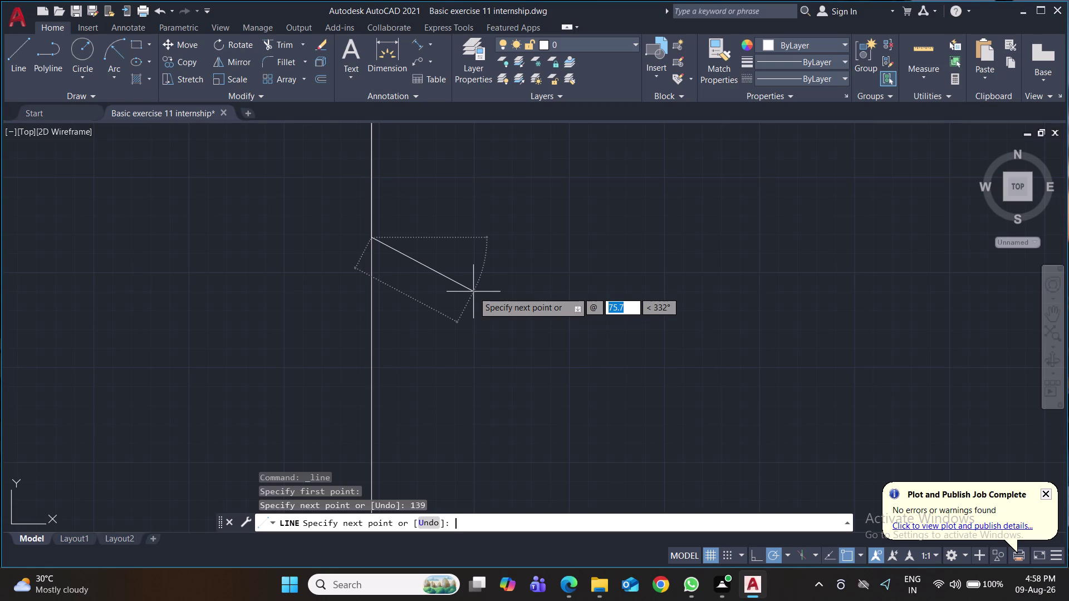
Draw a 20-unit side at 300° by mistake, then undo it.
text(20)
key(Tab)
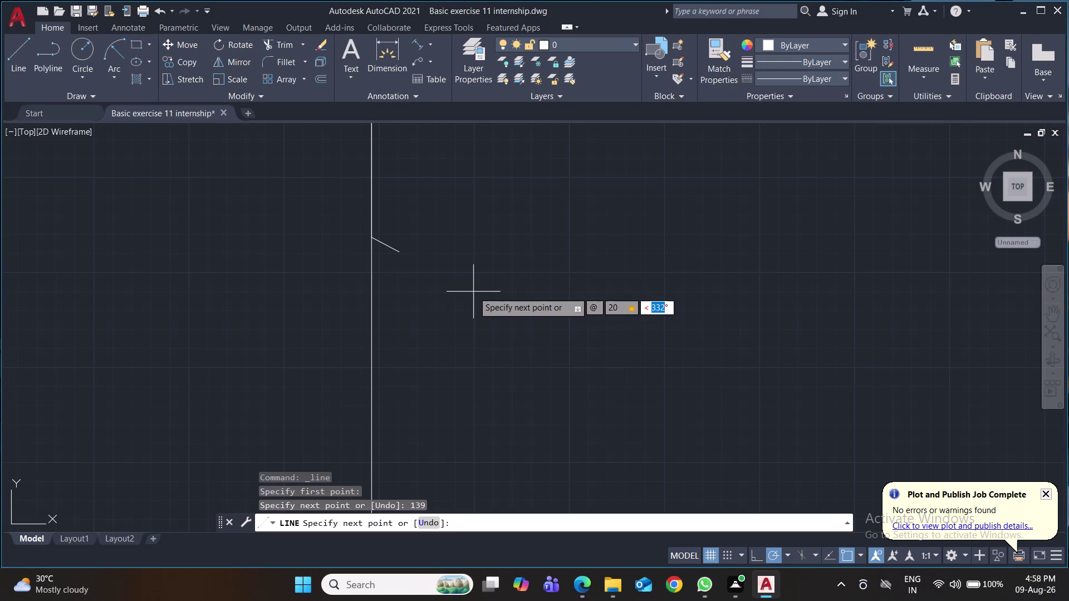
text(330)
key(BackSpace)
key(BackSpace)
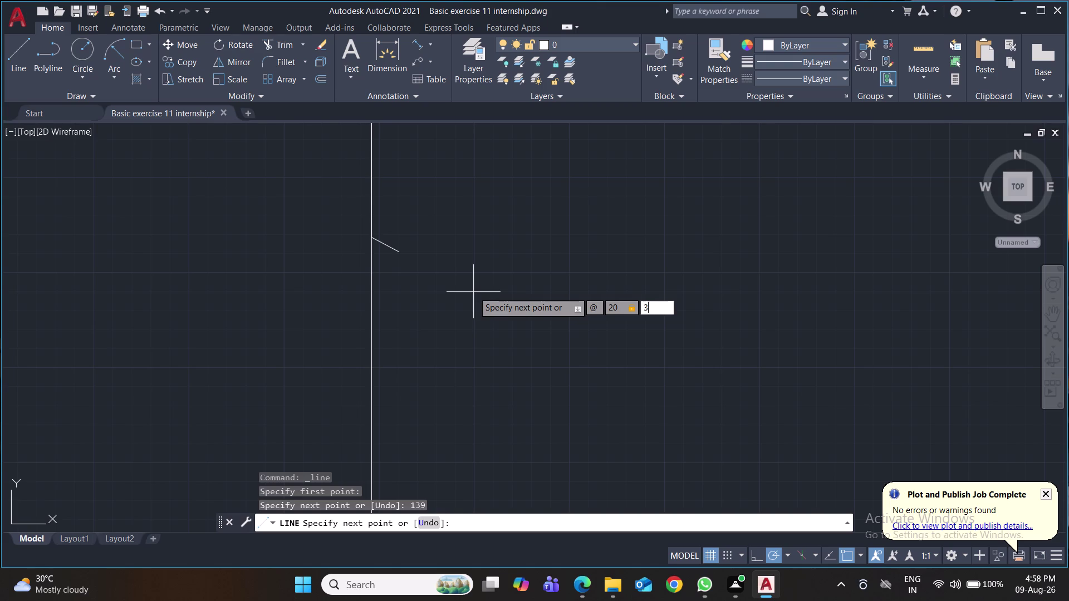
text(00)
key(Return)
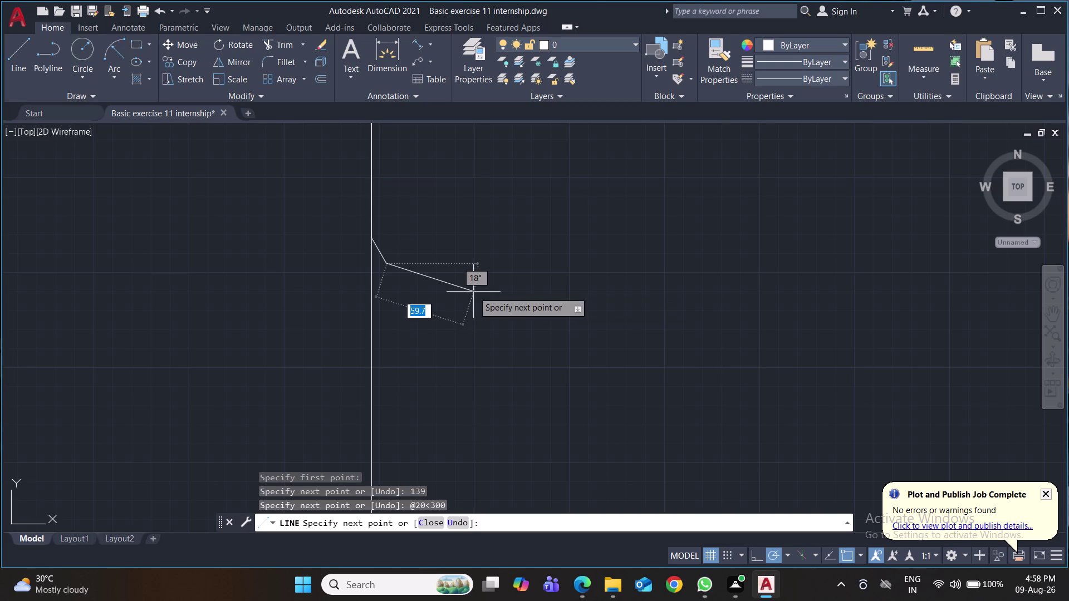
key(ctrl+z)
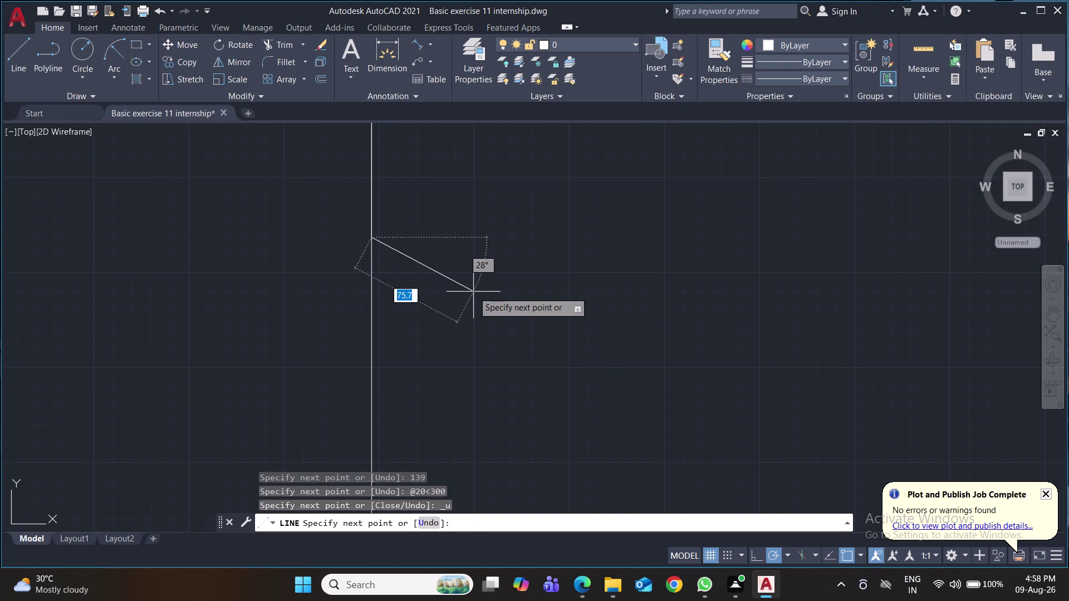
Add a 20-unit hexagon side at 330°.
key(shift+at)
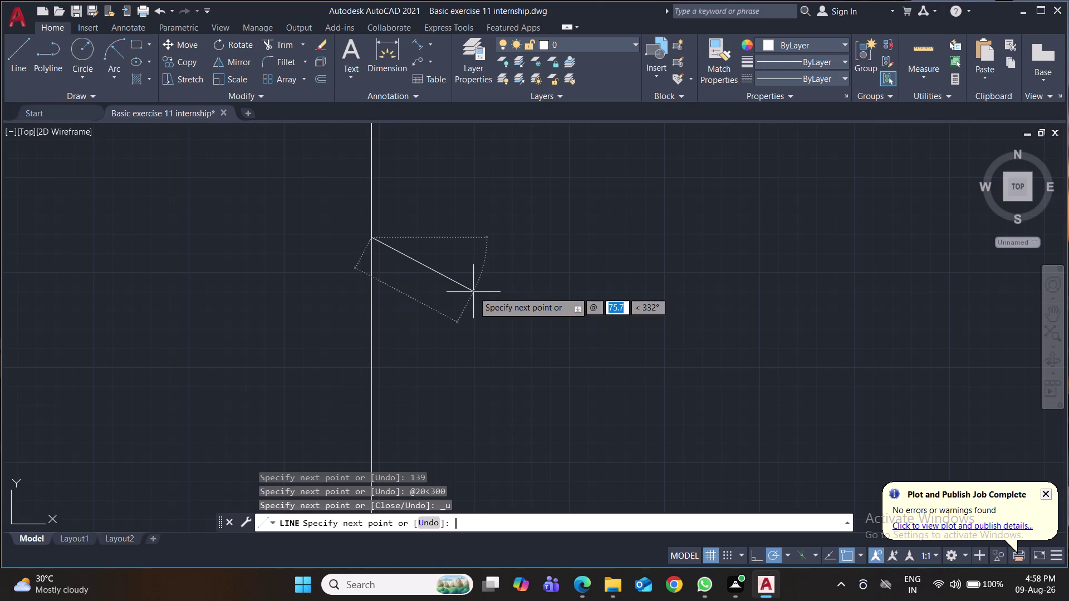
text(20)
key(Tab)
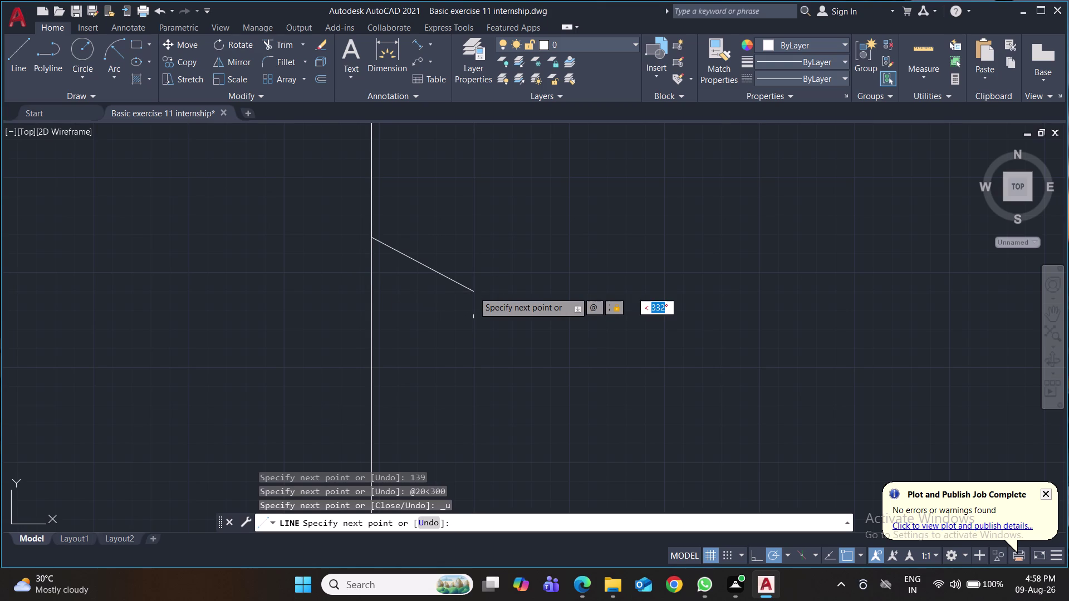
text(330)
key(Return)
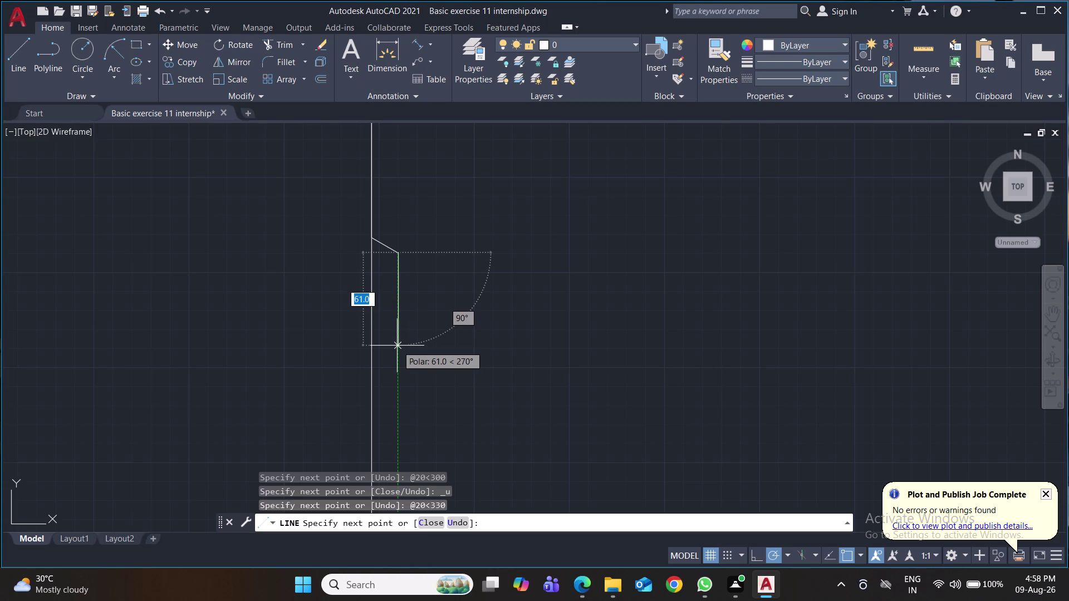
Add a 20-unit hexagon side pointing straight down at 270°.
key(shift+at)
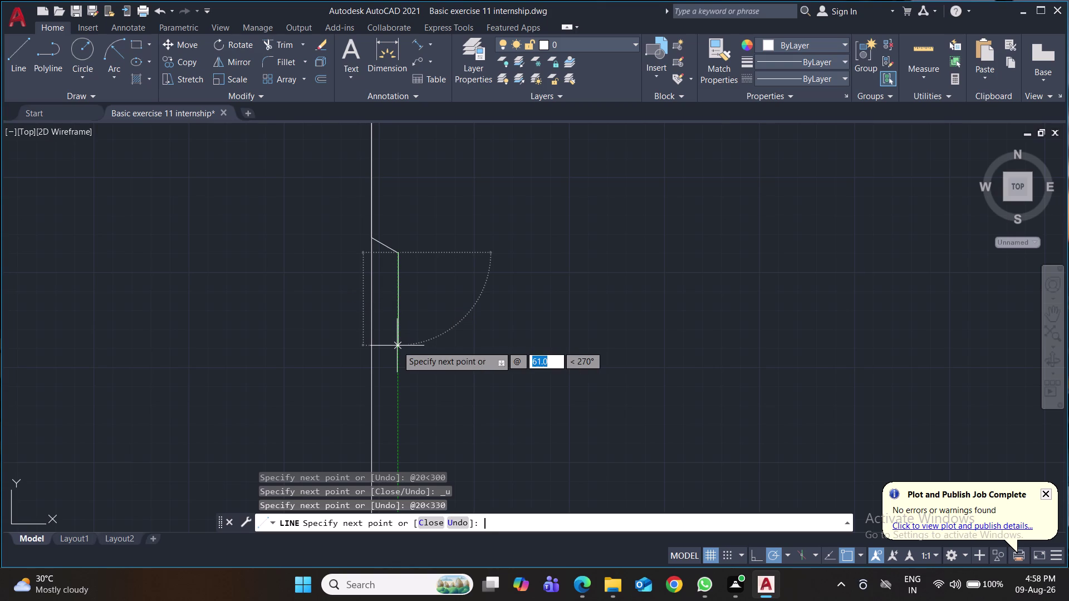
key(2)
key(0)
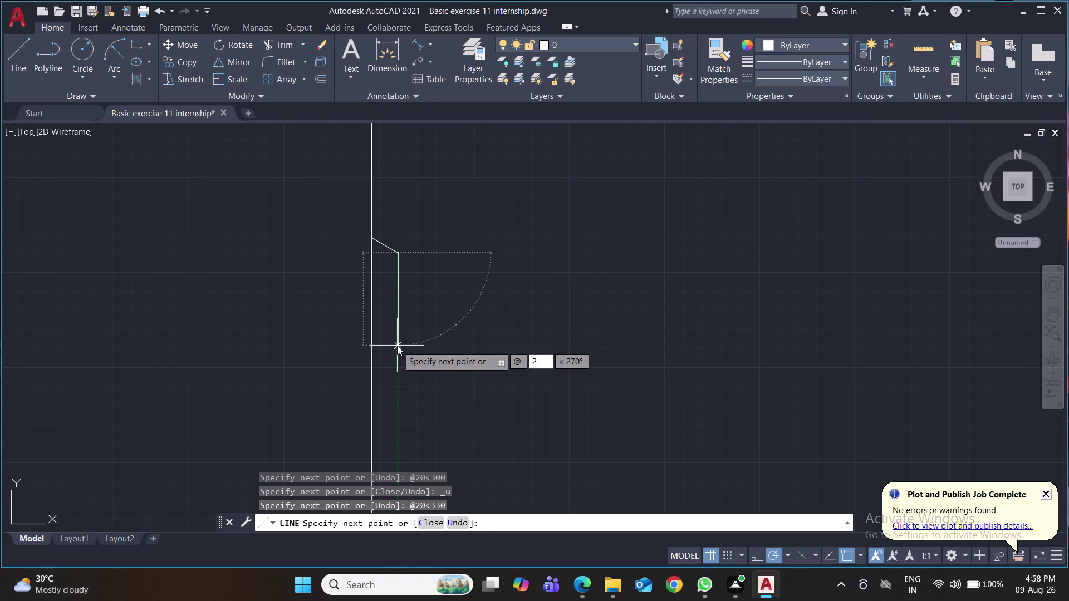
key(Tab)
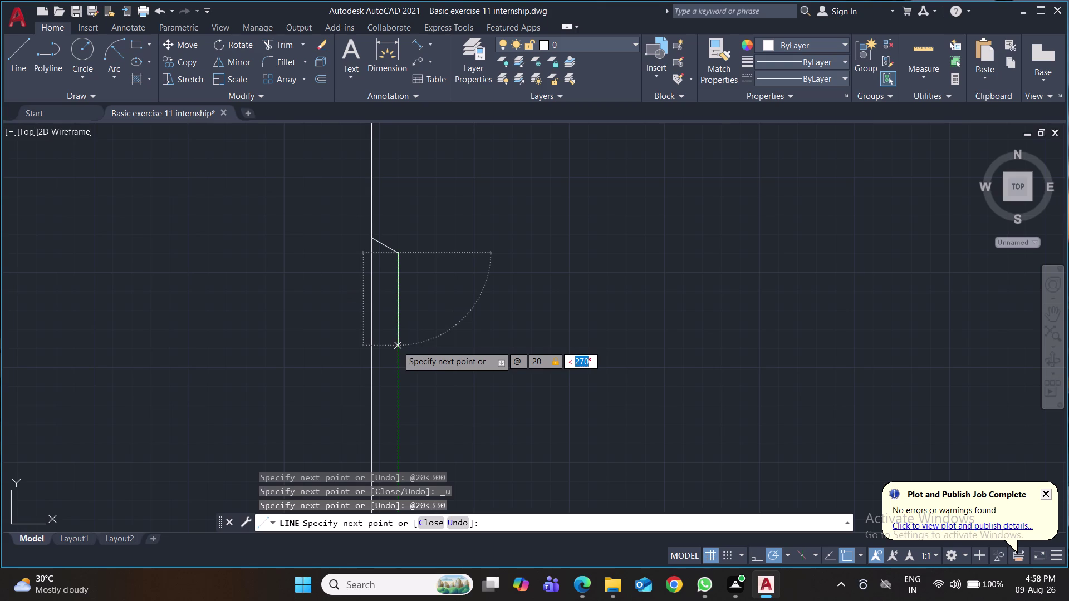
text(270)
key(Return)
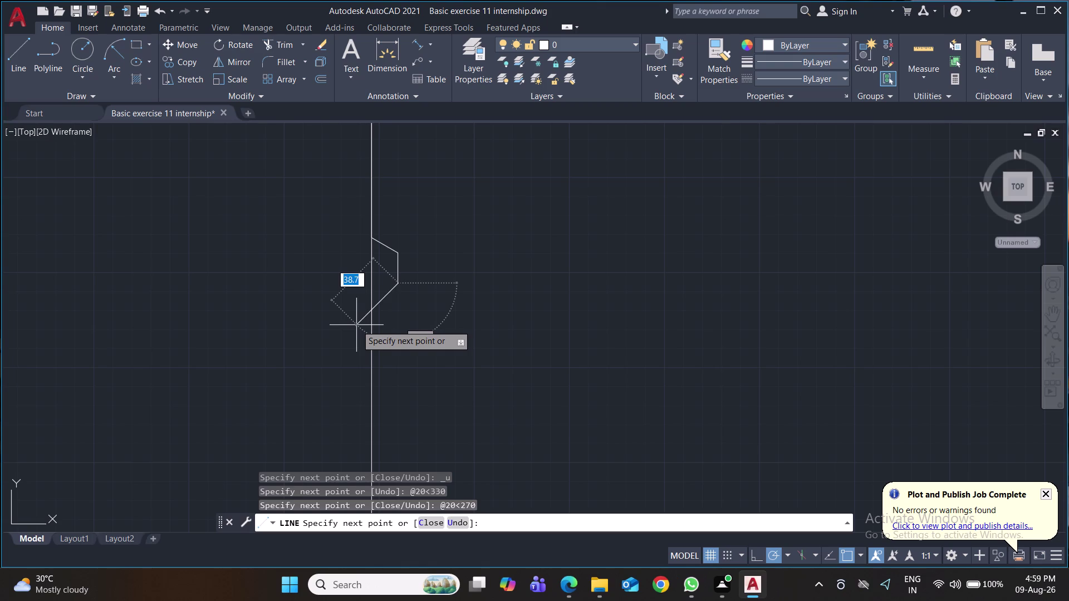
Add 20-unit hexagon sides at 210° and 150°.
key(shift+at)
text(2)
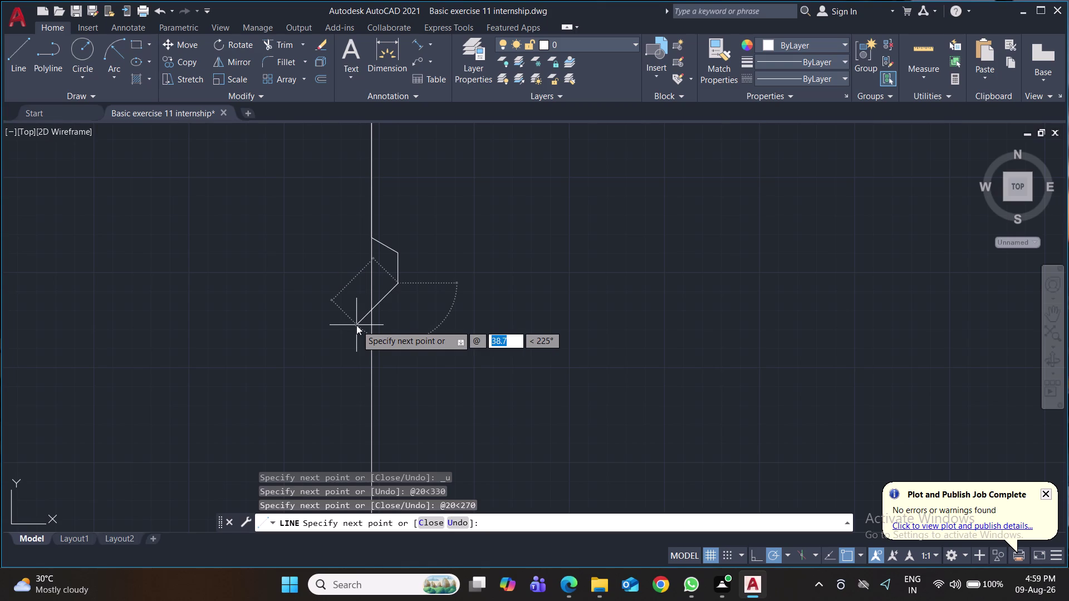
text(0)
key(Tab)
text(21)
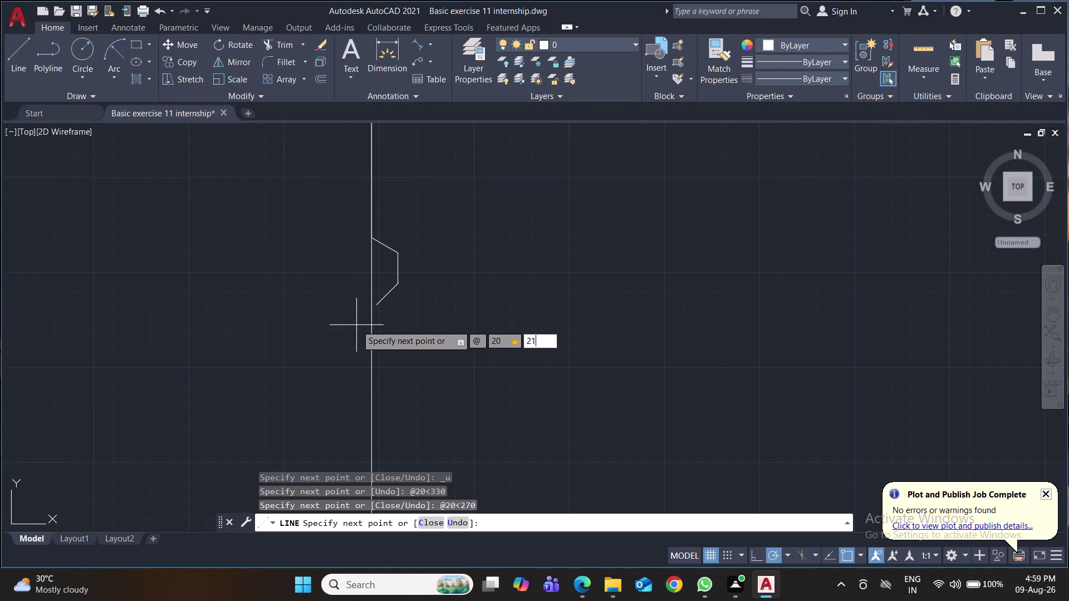
text(0)
key(Return)
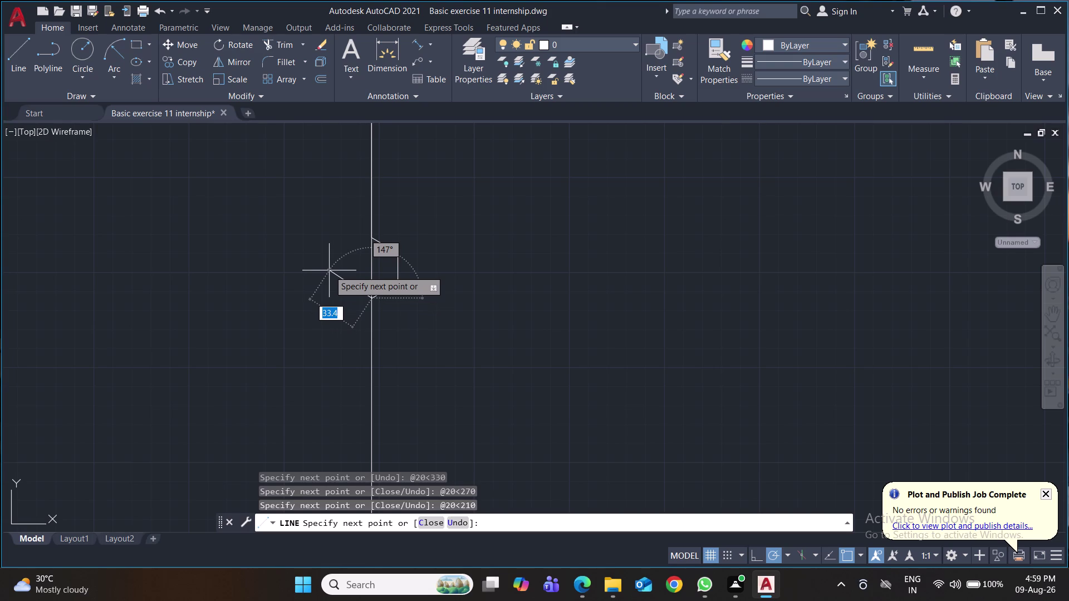
key(shift+at)
text(20)
key(Tab)
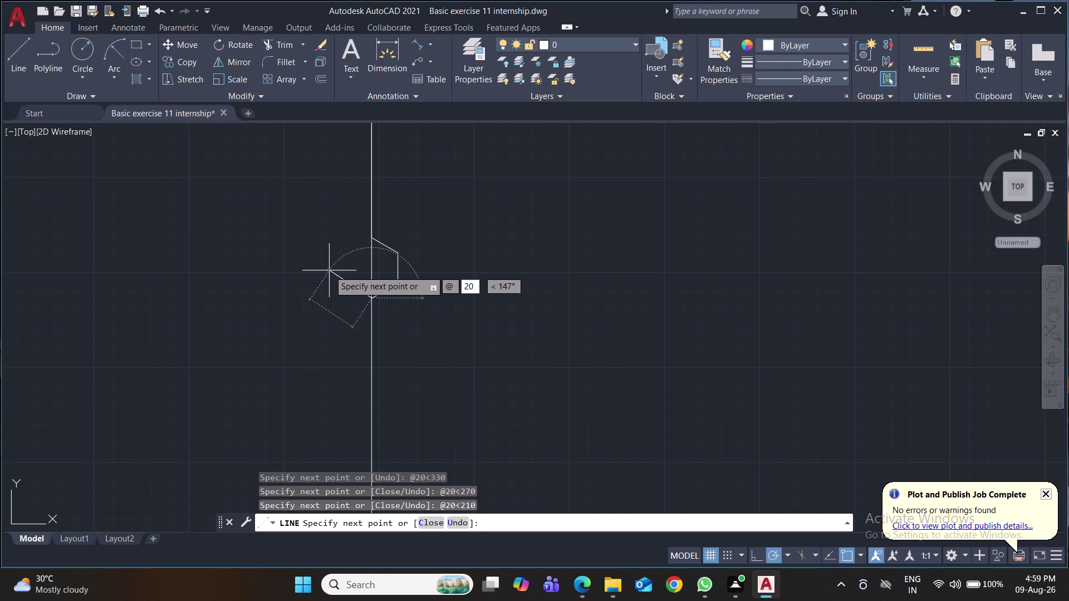
text(150)
key(Return)
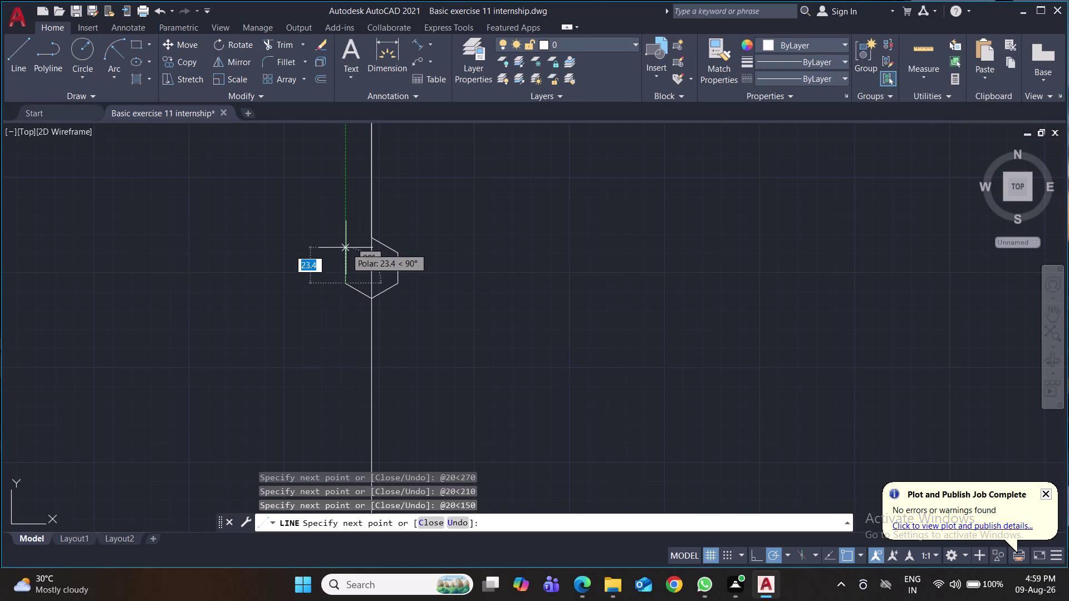
Add the 20-unit side at 90° and close the hexagon at its starting corner.
key(shift+at)
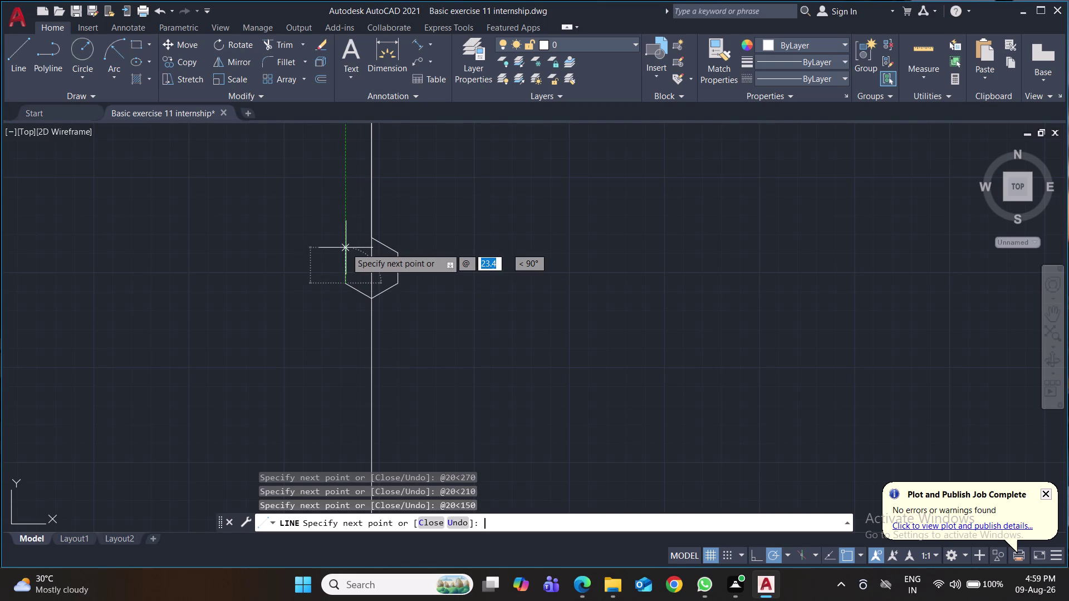
text(20)
key(Tab)
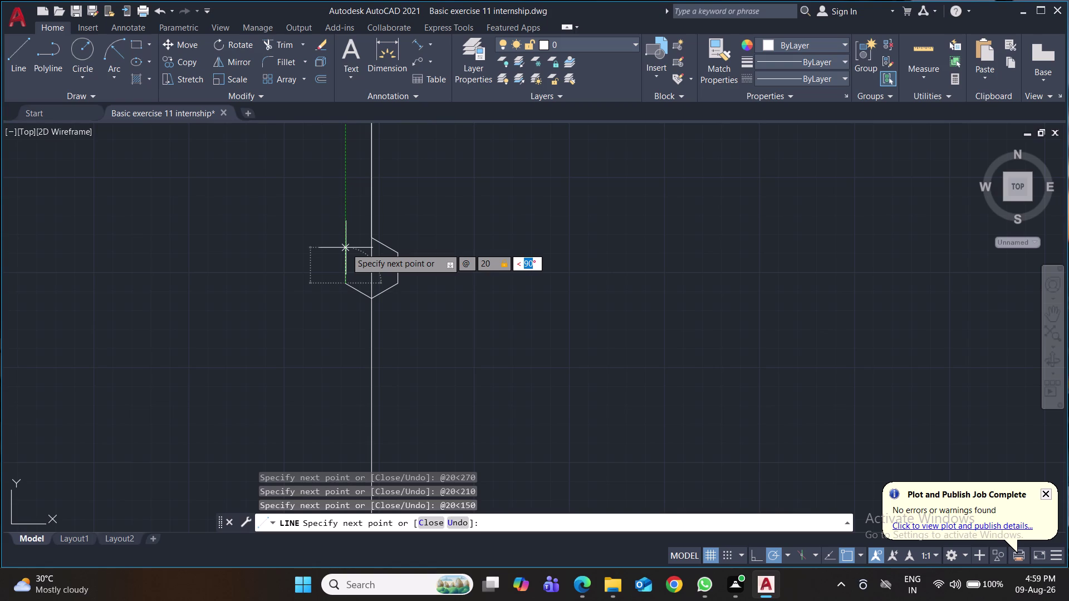
text(90)
key(Return)
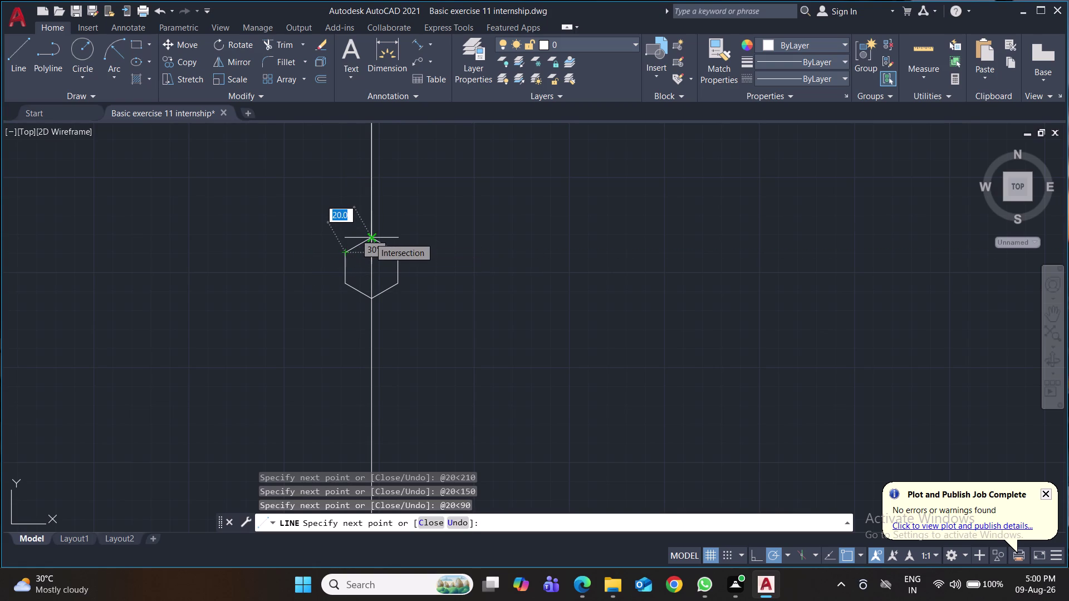
click(369, 238)
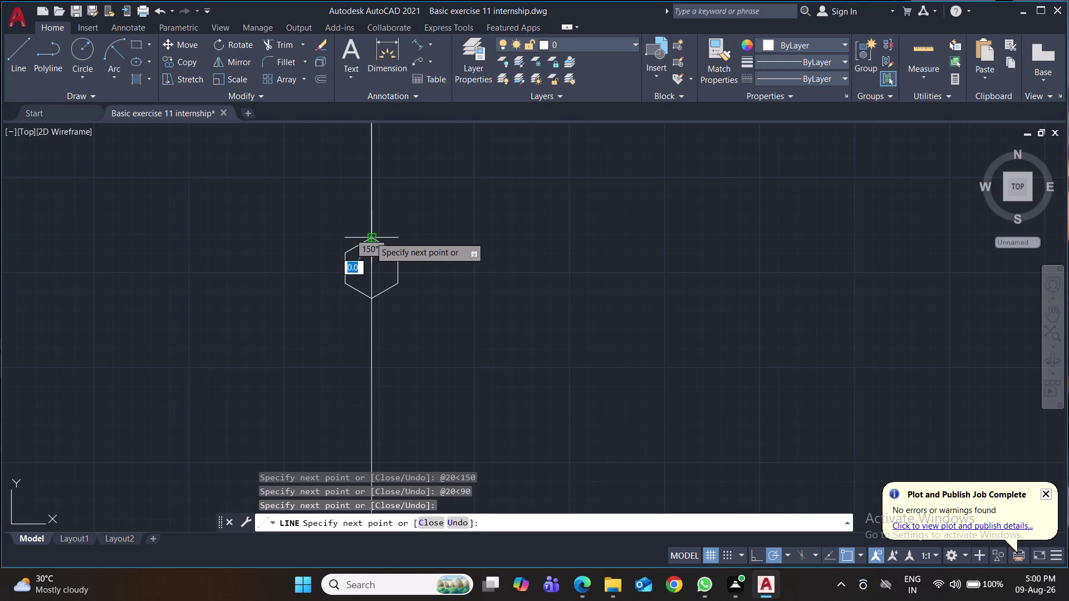
key(Return)
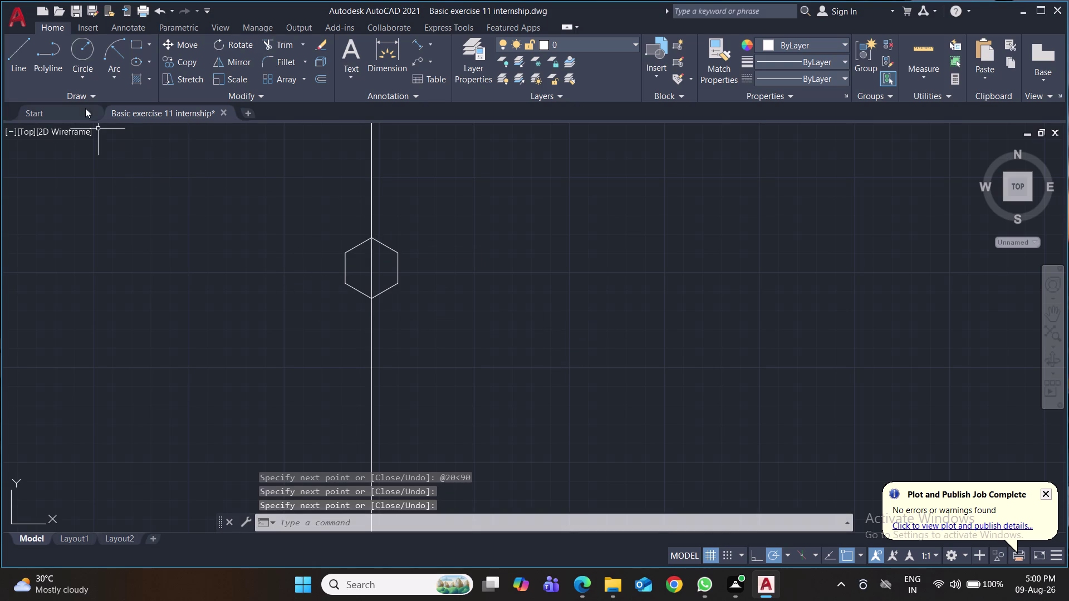
Cancel a misplaced line, then draw one from the right side's midpoint to the hexagon centre.
click(11, 58)
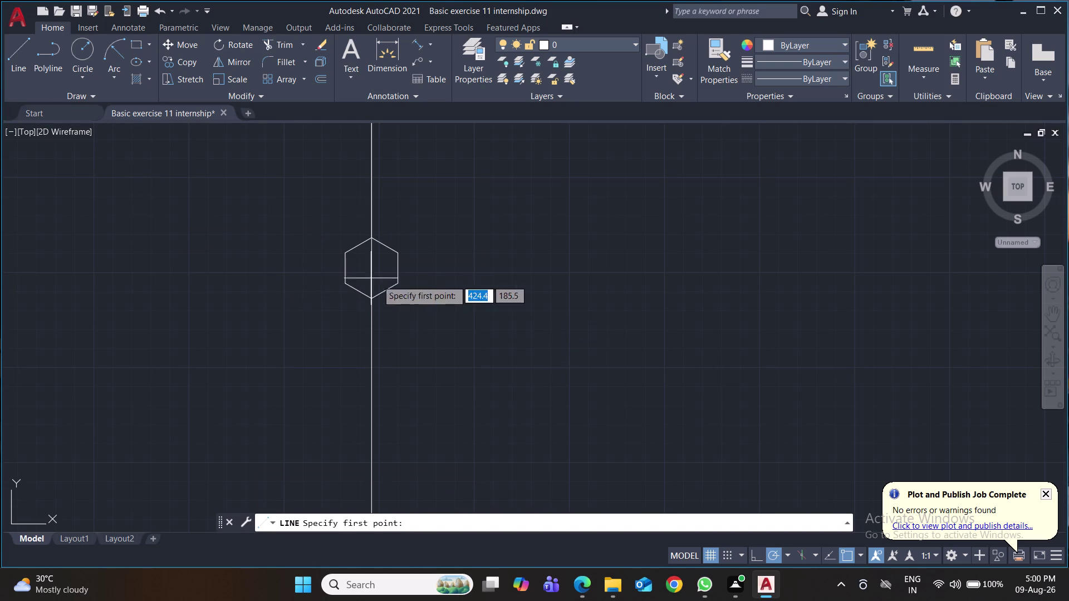
click(395, 287)
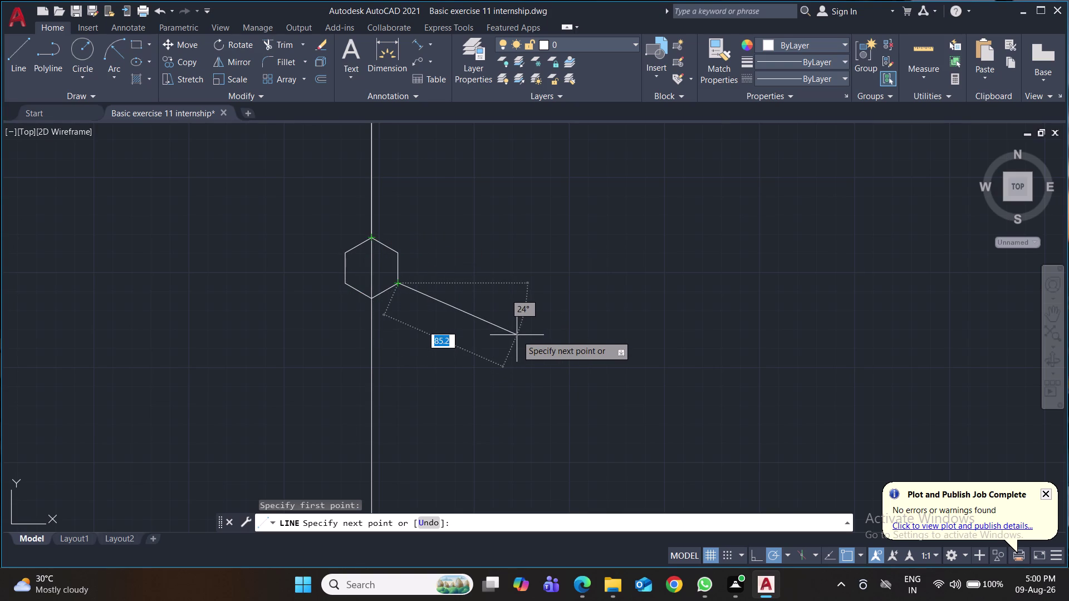
key(Escape)
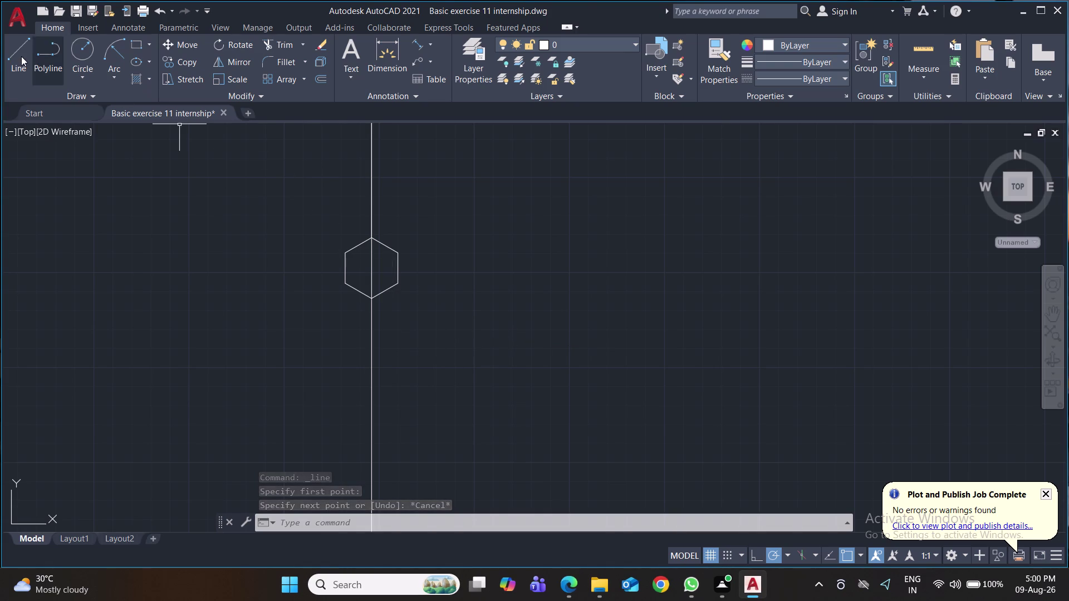
click(18, 55)
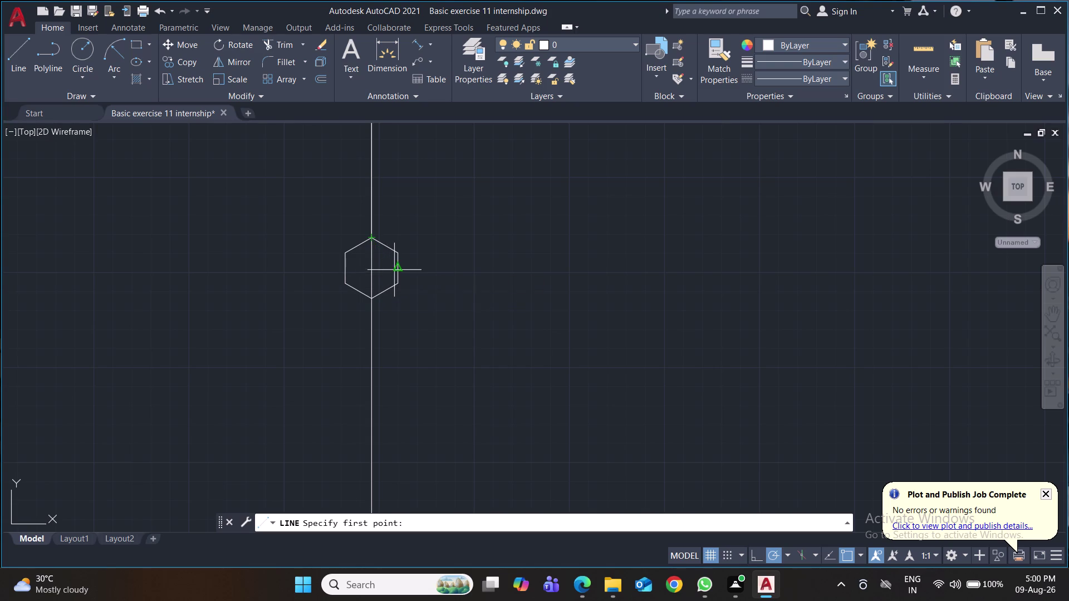
click(395, 272)
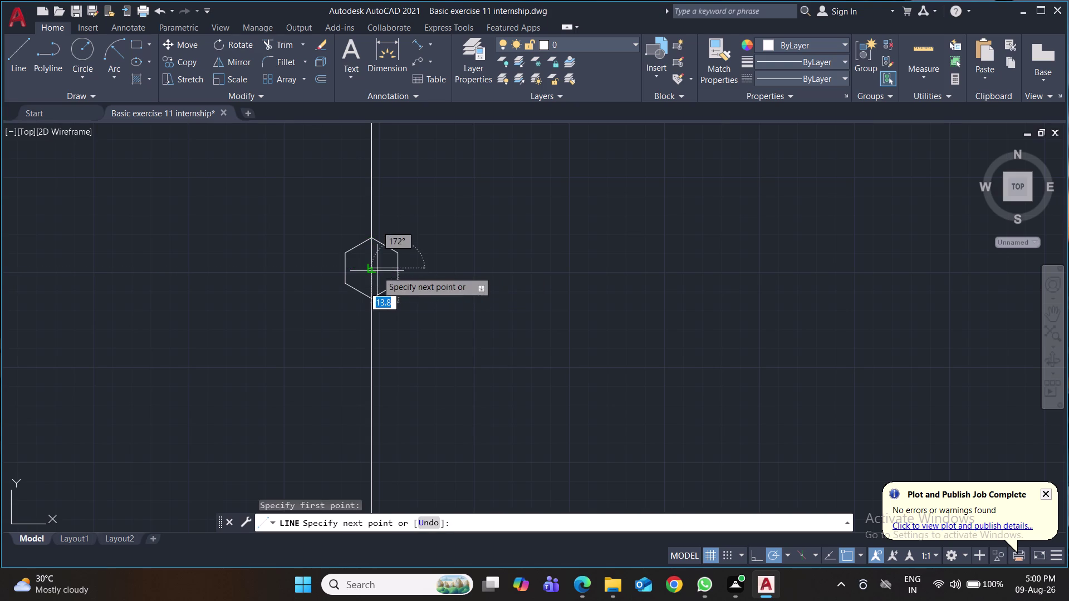
click(370, 271)
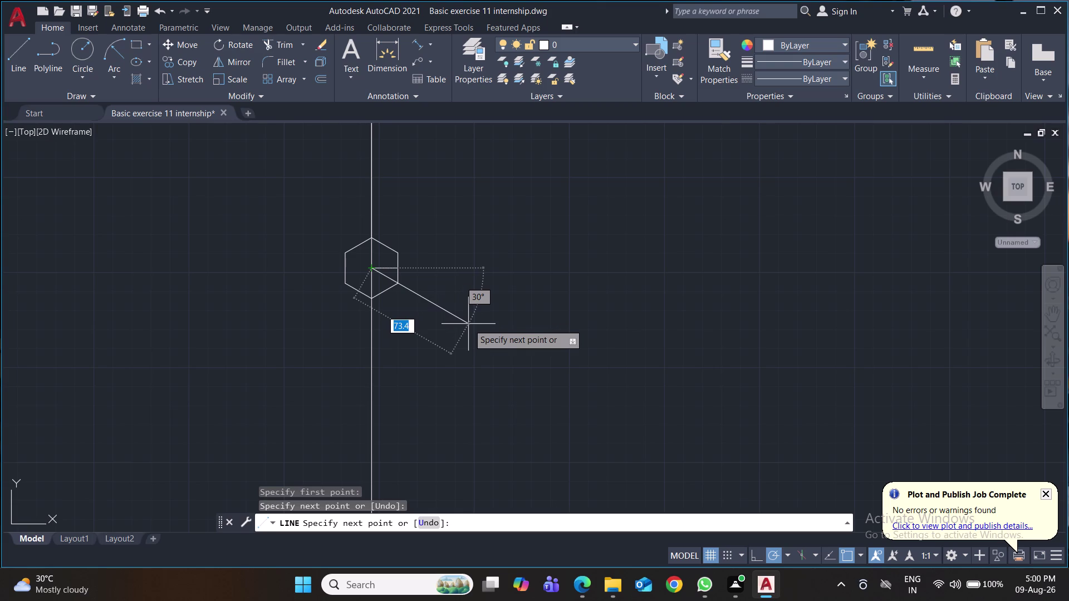
key(Return)
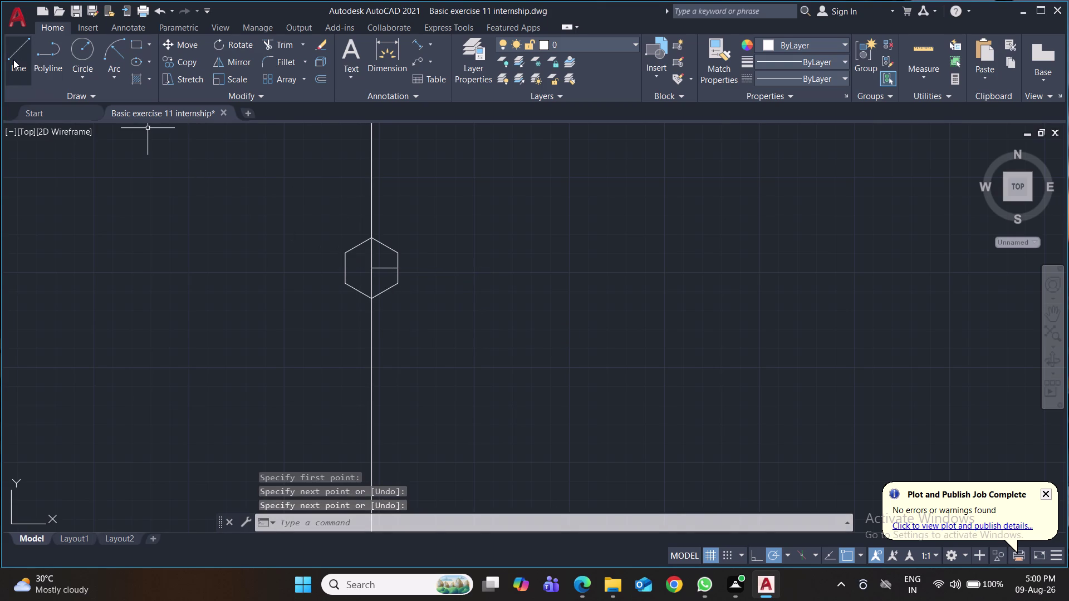
Draw a line from the hexagon centre with length 70 at 330°.
click(13, 60)
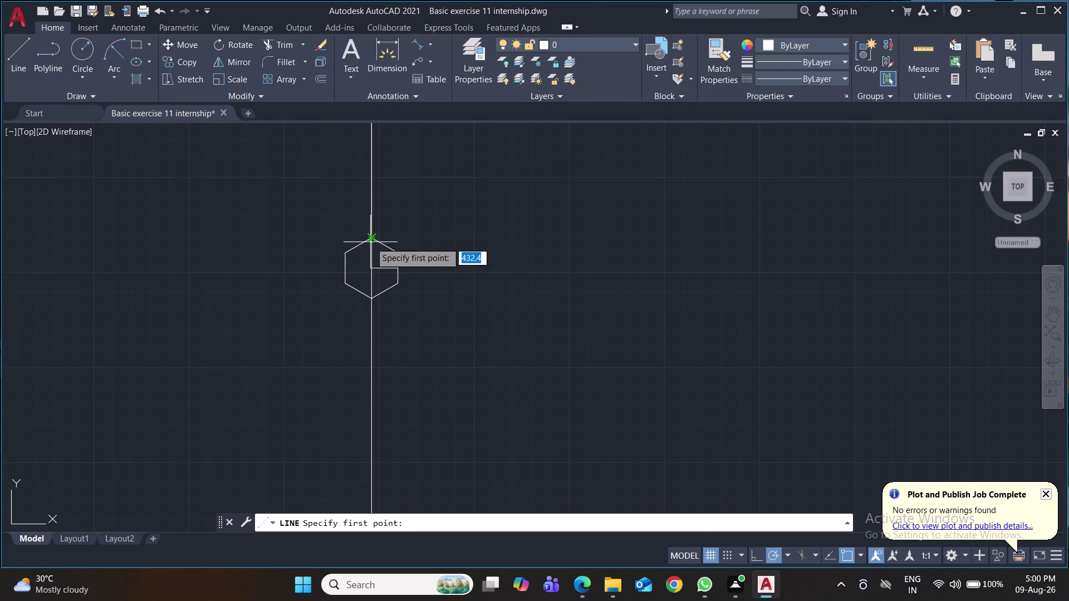
click(370, 238)
click(369, 269)
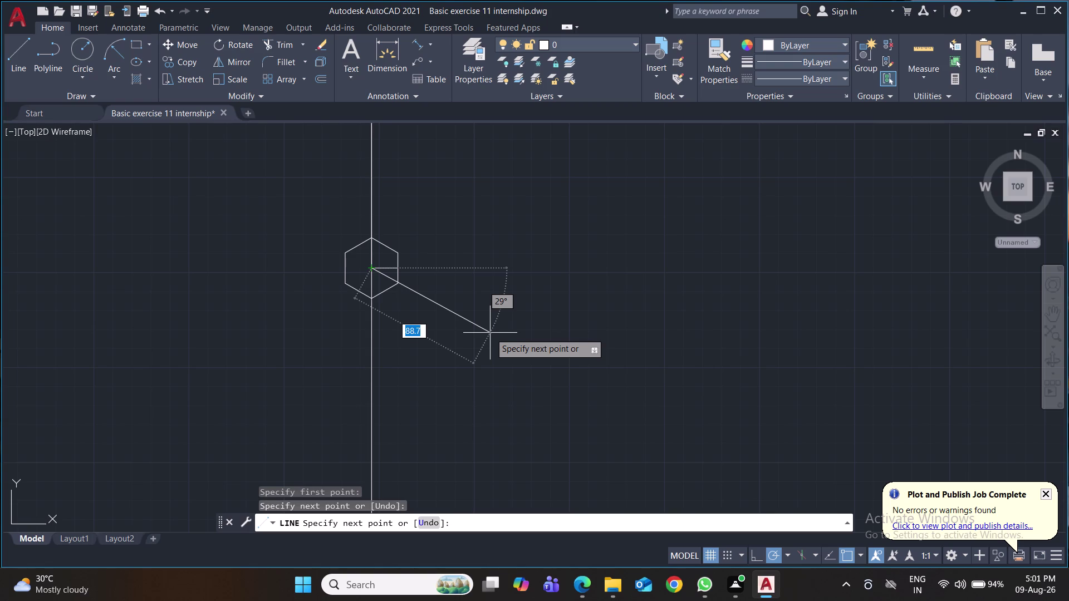
key(shift+at)
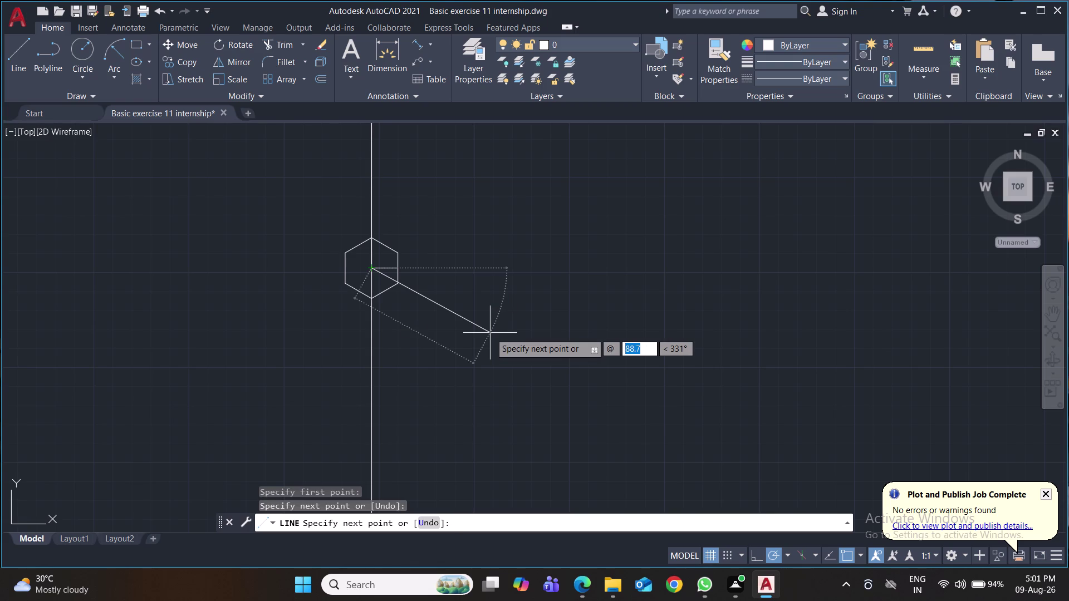
text(70)
key(Tab)
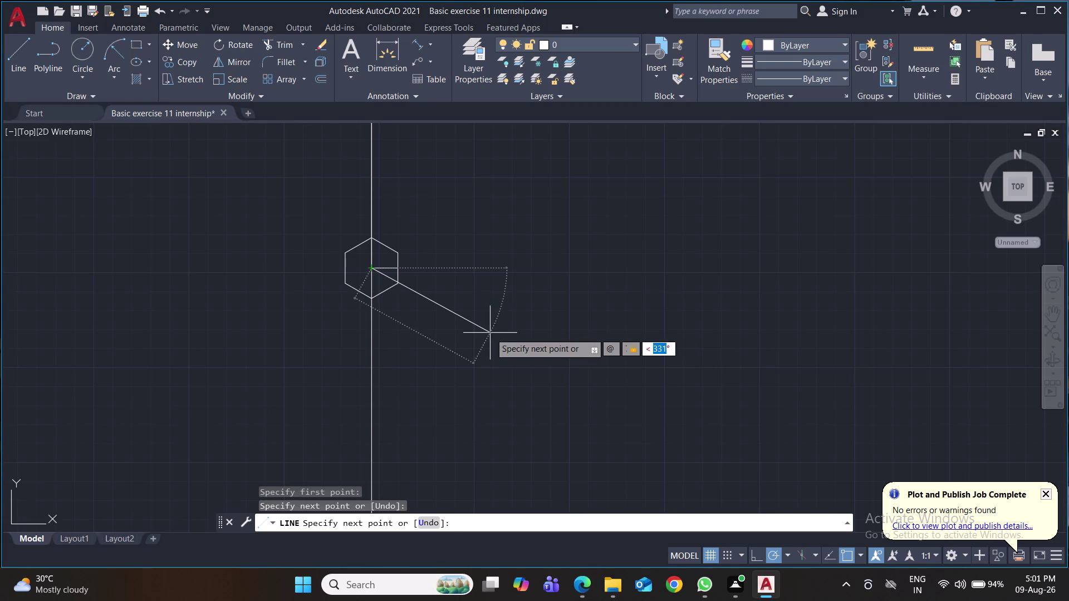
text(330)
key(Return)
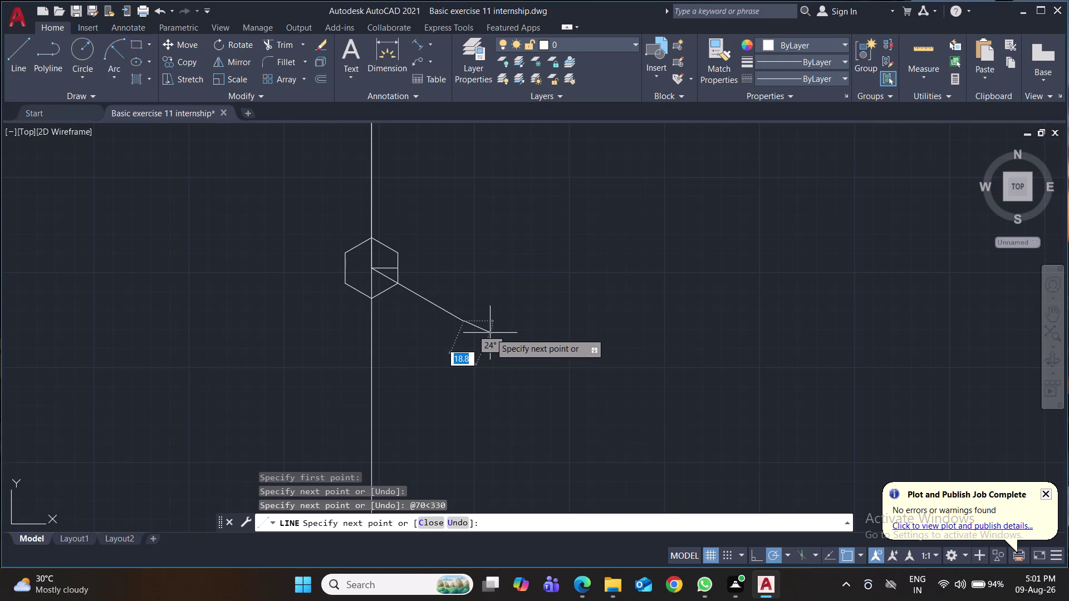
key(Return)
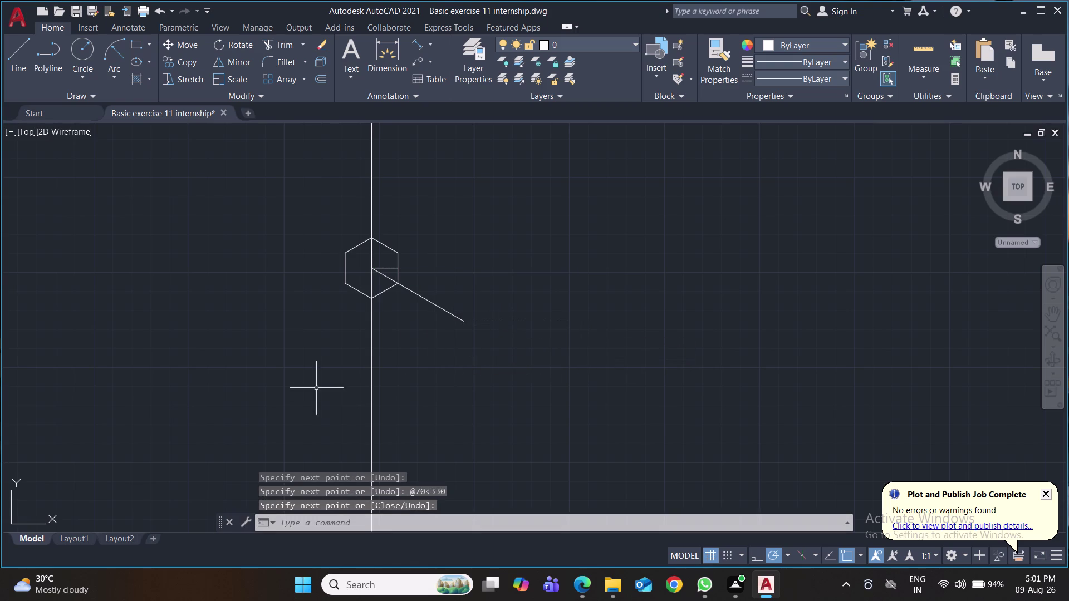
click(23, 53)
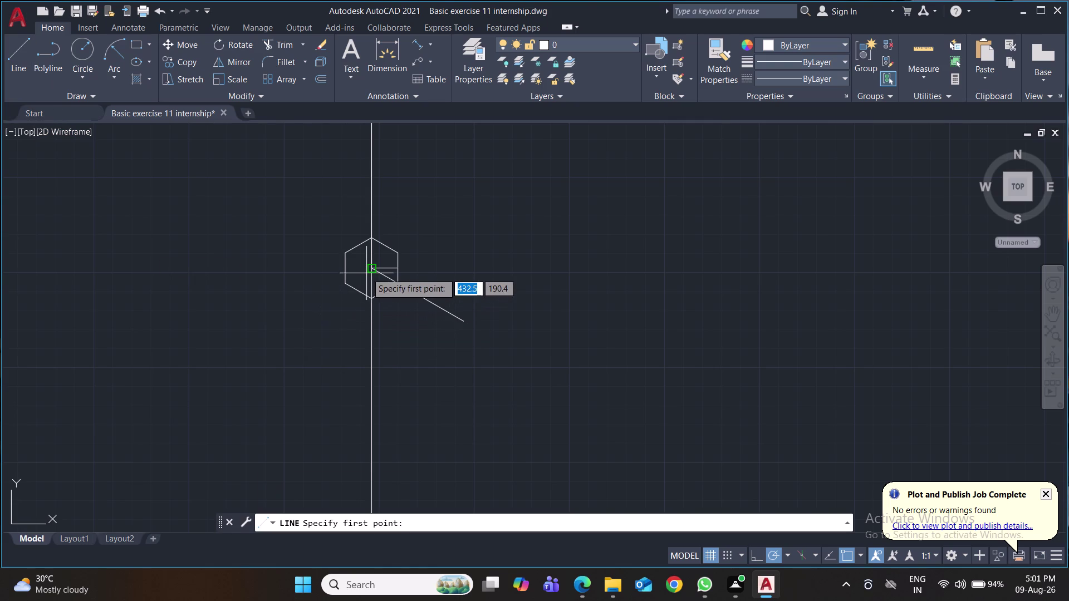
Draw a second 70-unit line at 210° from the hexagon centre.
click(372, 270)
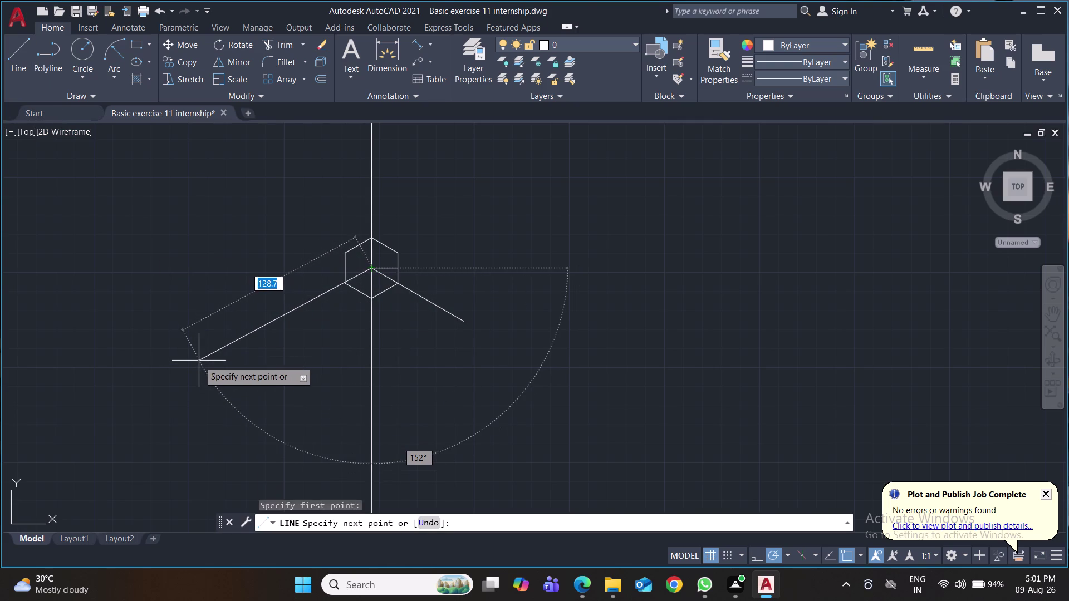
key(shift+at)
text(70)
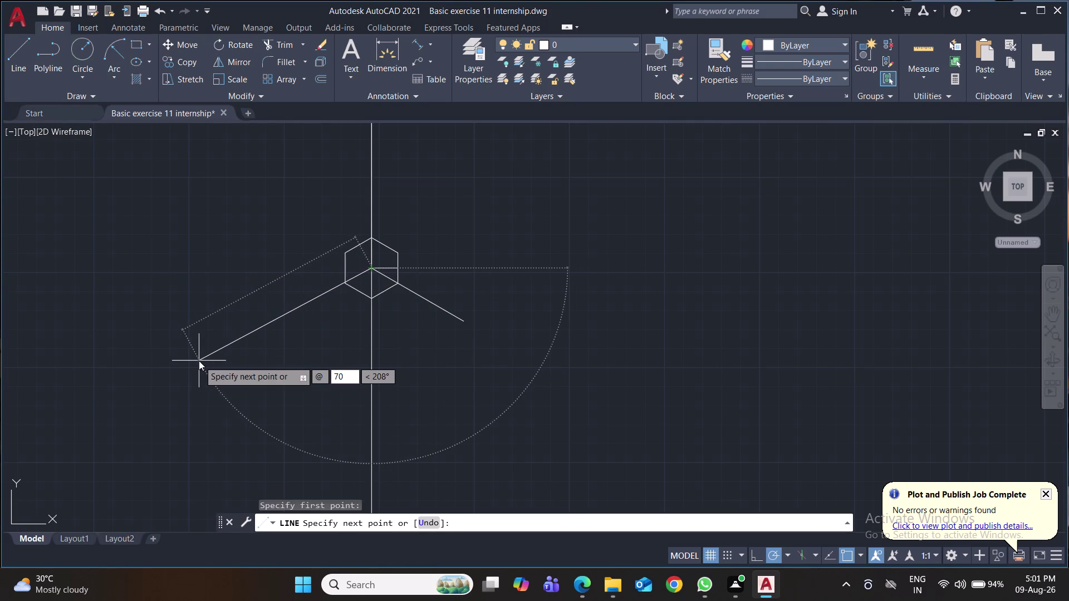
key(Tab)
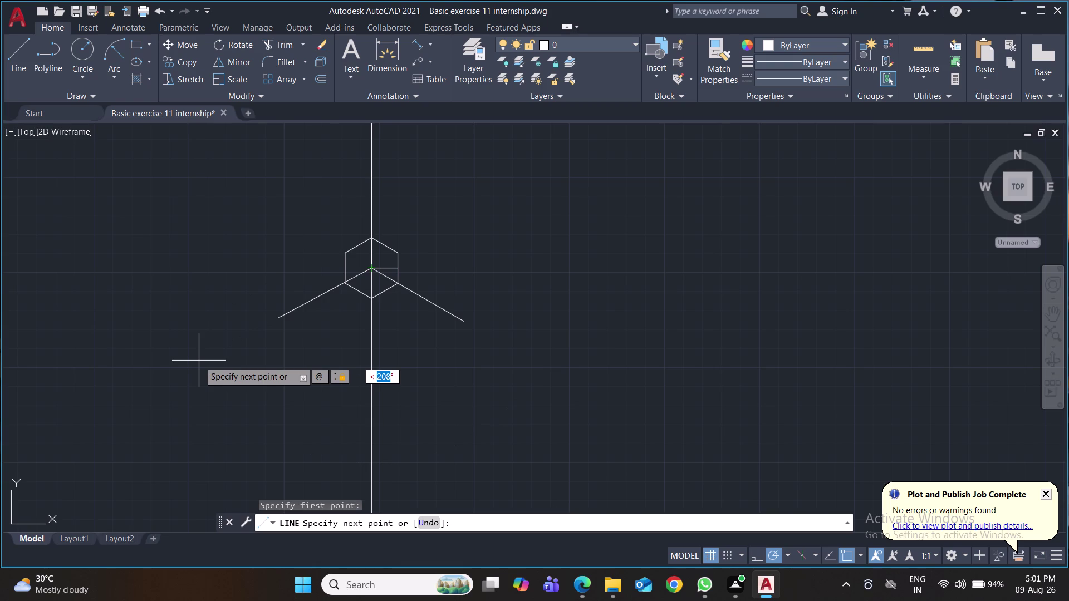
text(210)
key(Return)
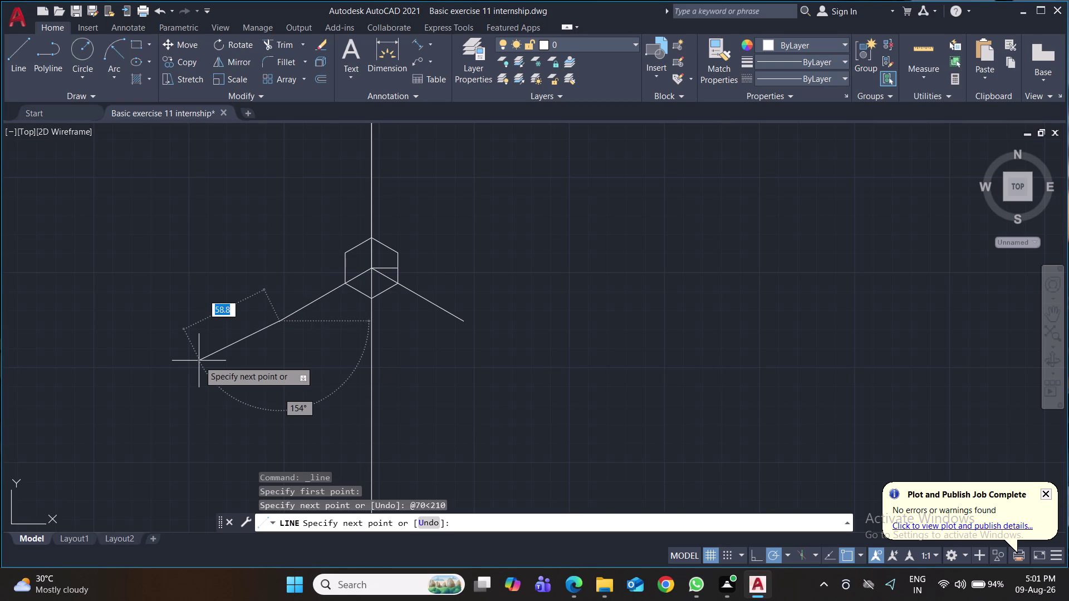
key(Return)
Recentre the view and delete the short horizontal line inside the hexagon.
scroll(down, 3)
scroll(up, 3)
middle_drag(418, 312, 553, 472)
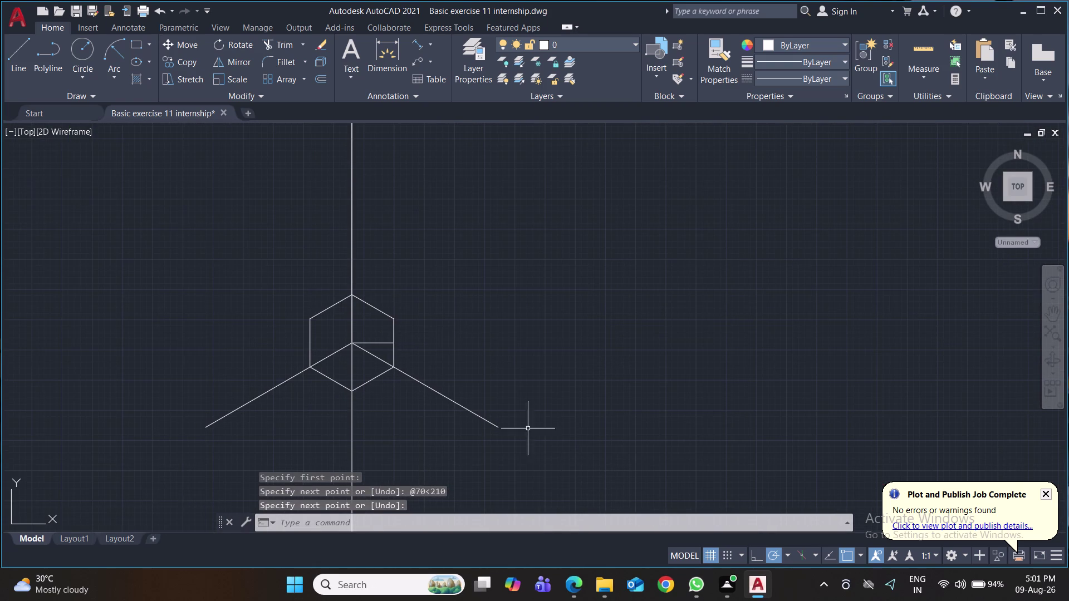
click(379, 343)
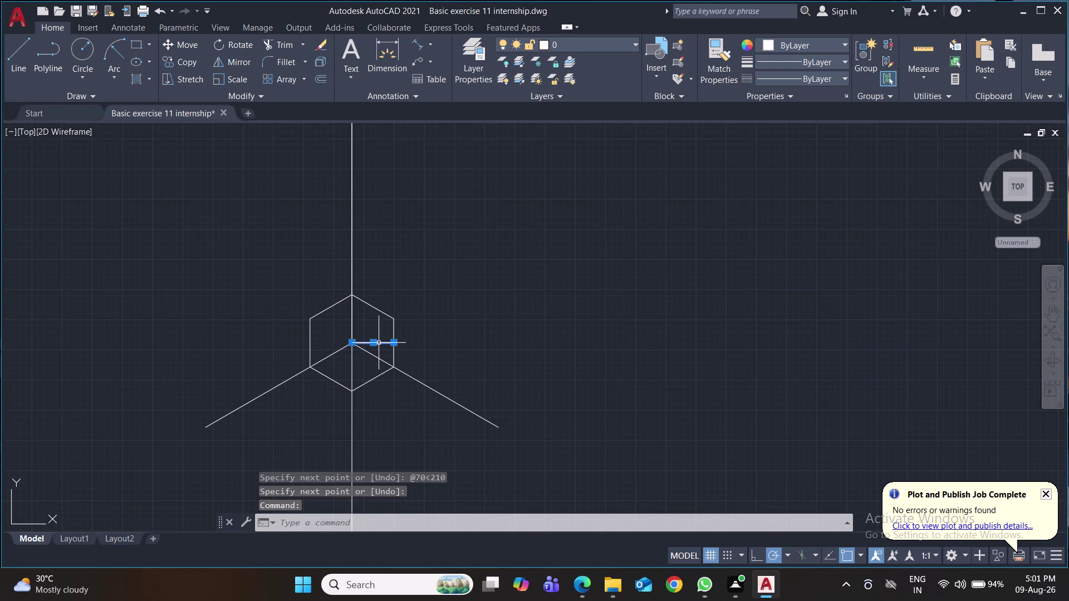
key(Delete)
click(352, 315)
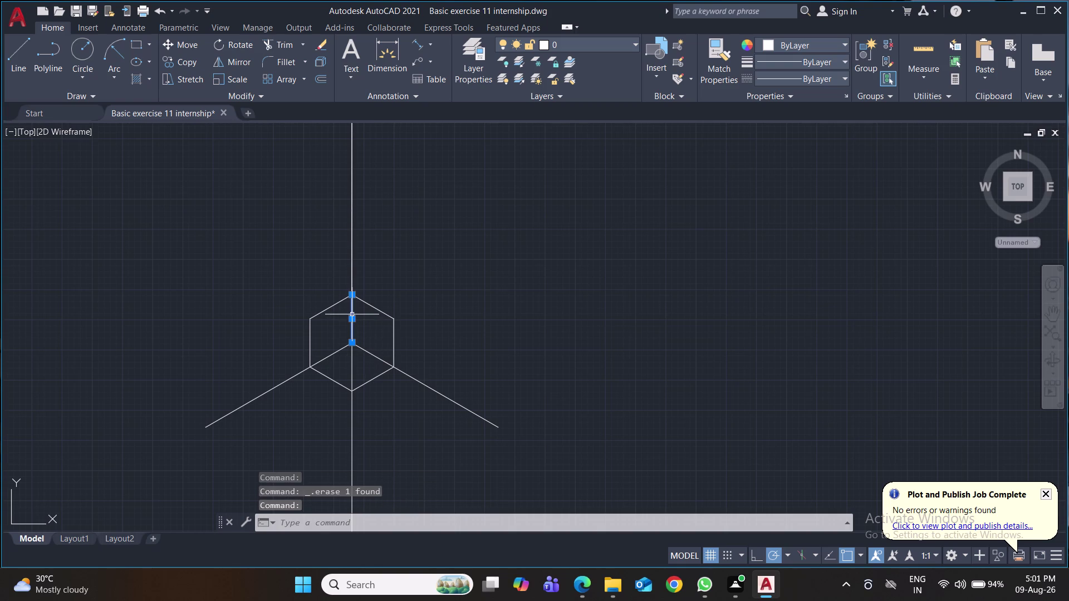
key(Delete)
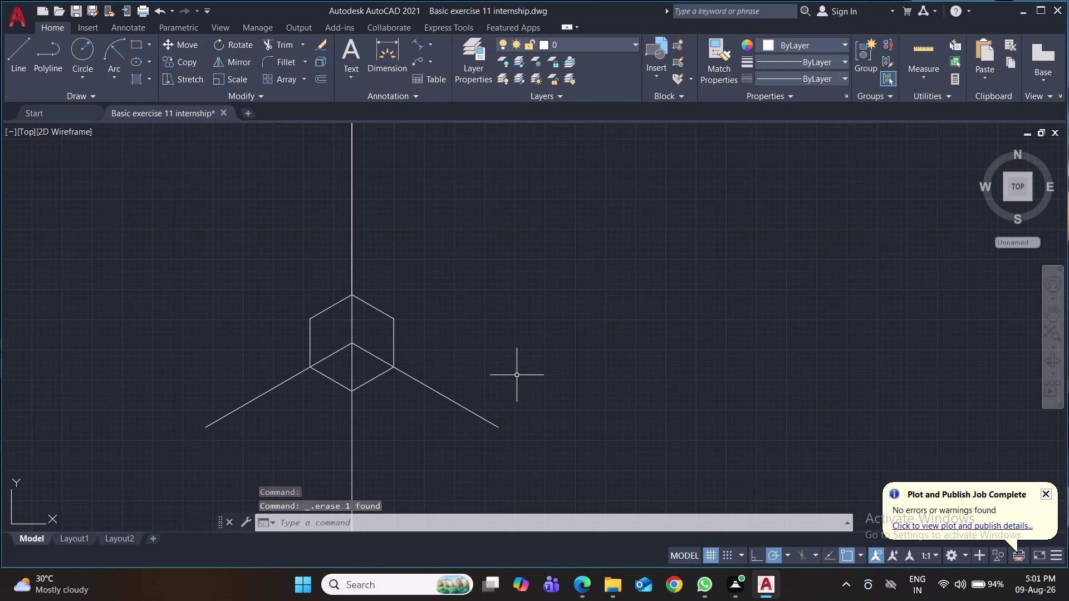
scroll(down, 3)
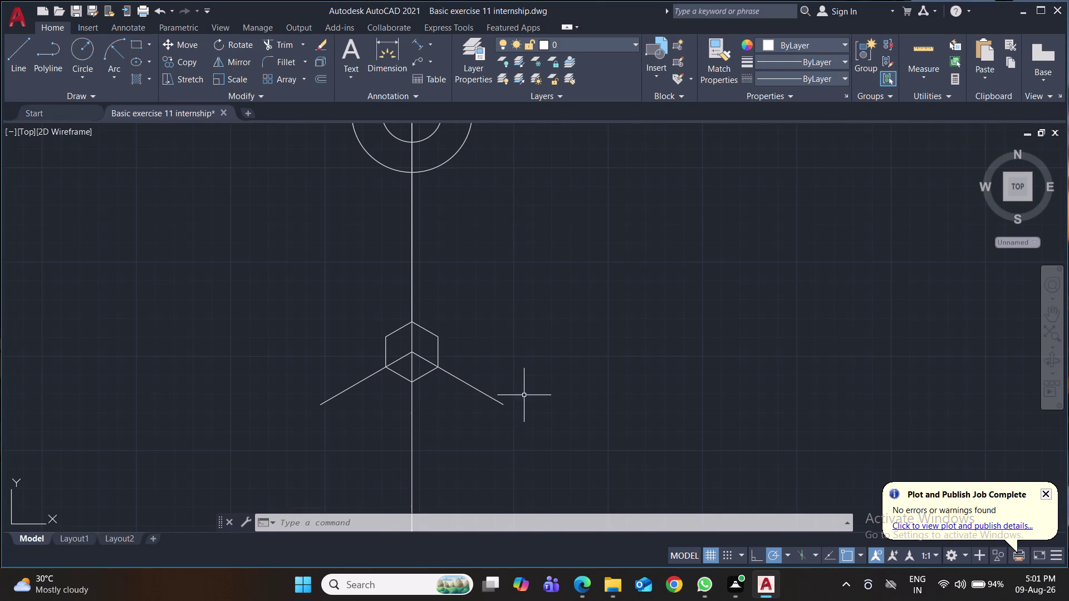
scroll(down, 3)
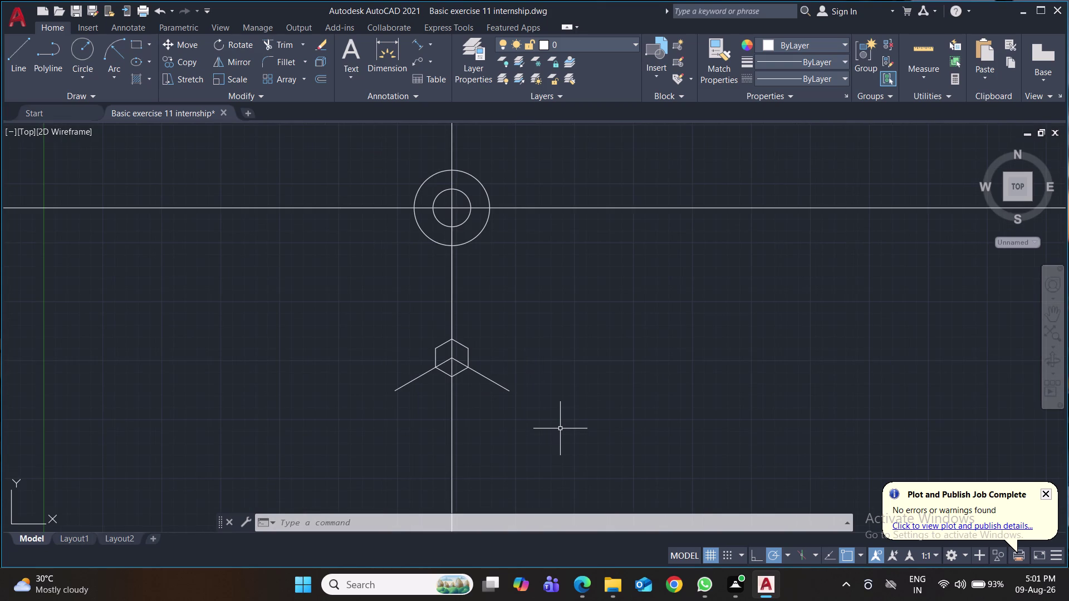
scroll(up, 3)
scroll(up, 3)
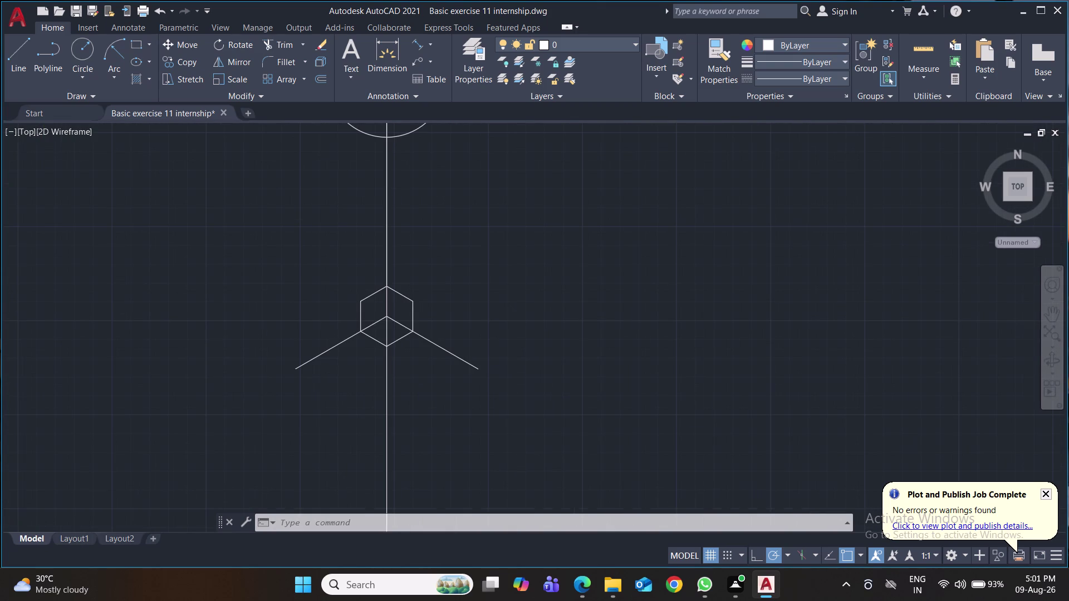
scroll(down, 3)
middle_drag(570, 430, 631, 424)
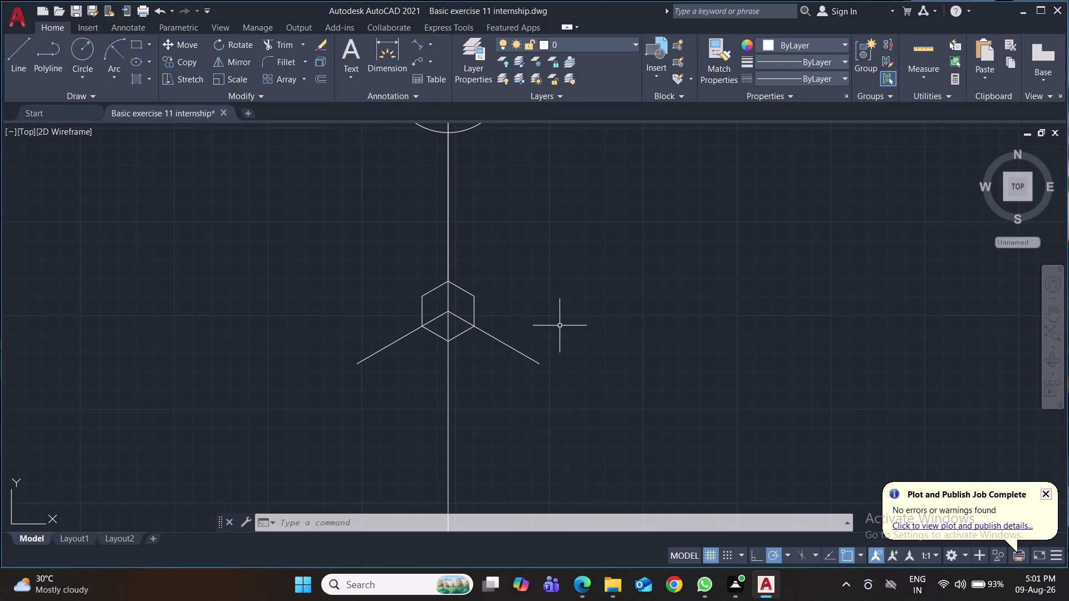
Add a 40.0 aligned dimension for the hexagon's height on its right.
click(416, 44)
click(448, 285)
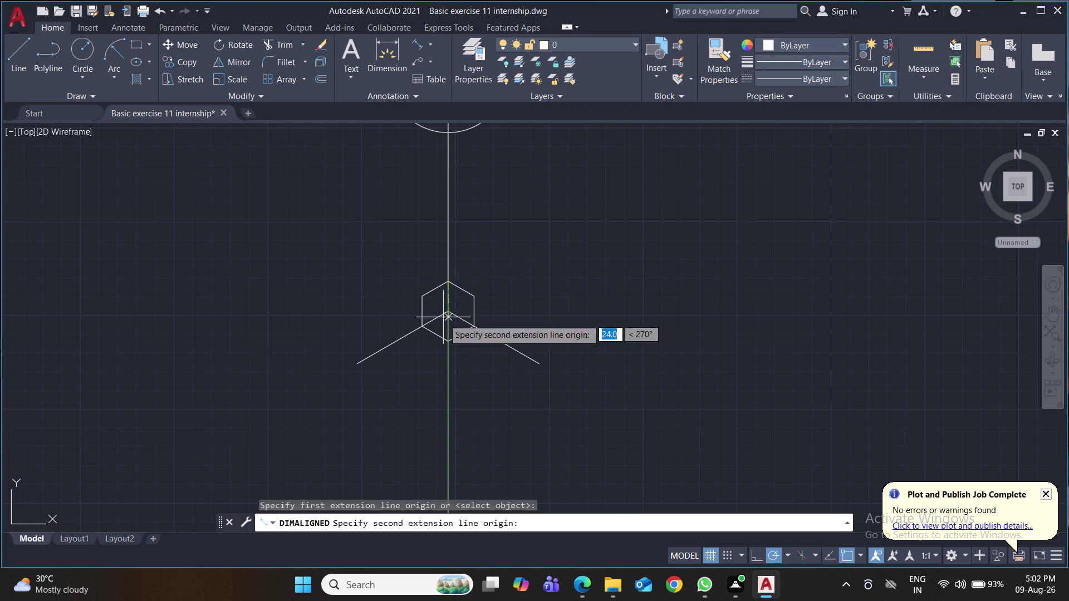
click(445, 340)
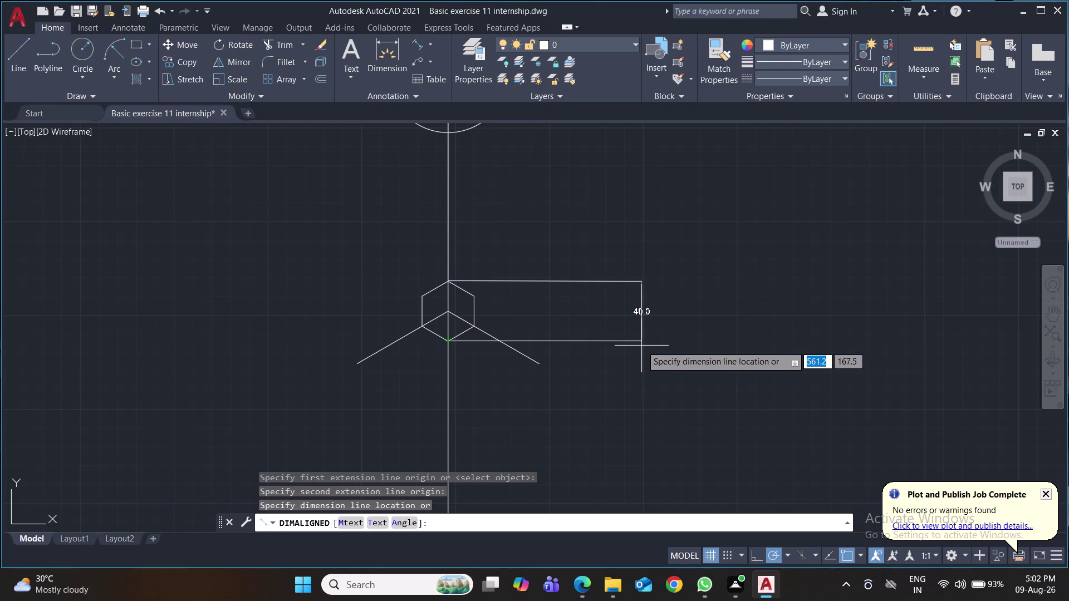
click(641, 346)
scroll(up, 3)
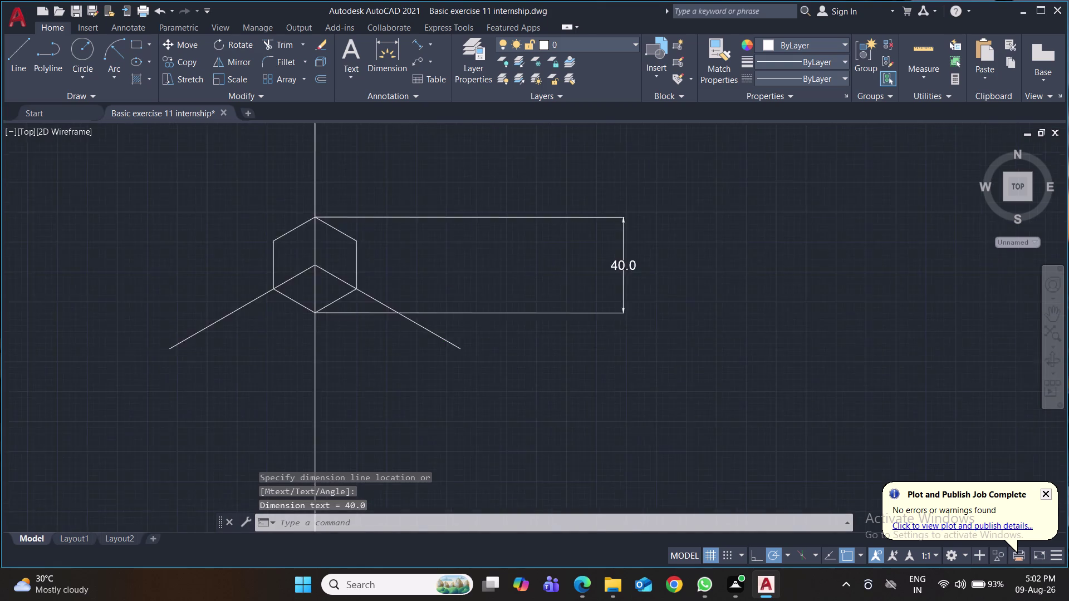
scroll(down, 3)
scroll(down, 3)
scroll(up, 3)
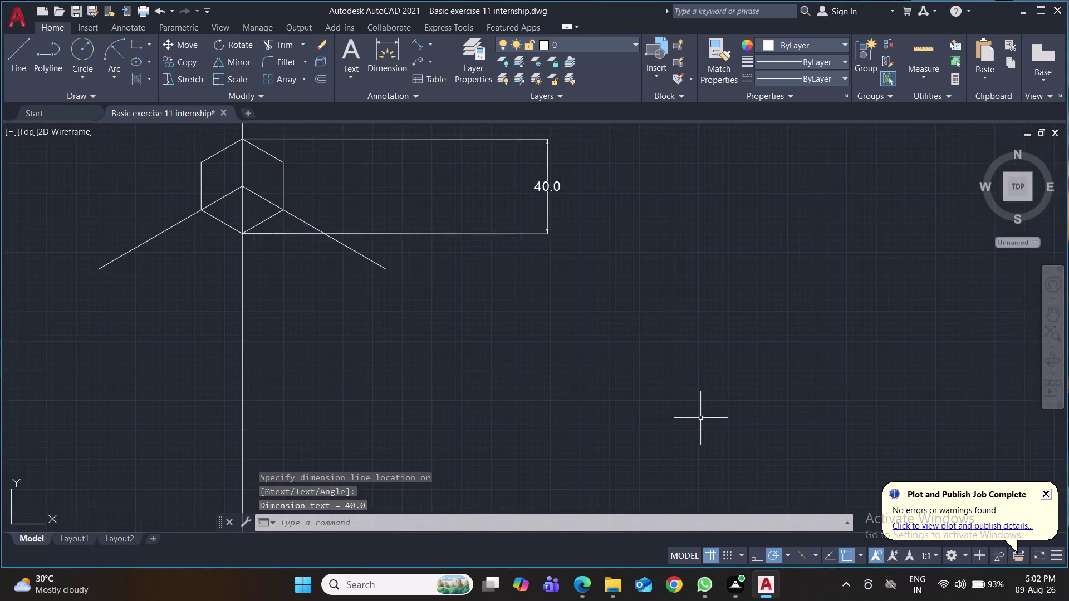
scroll(down, 3)
scroll(down, 3)
scroll(up, 3)
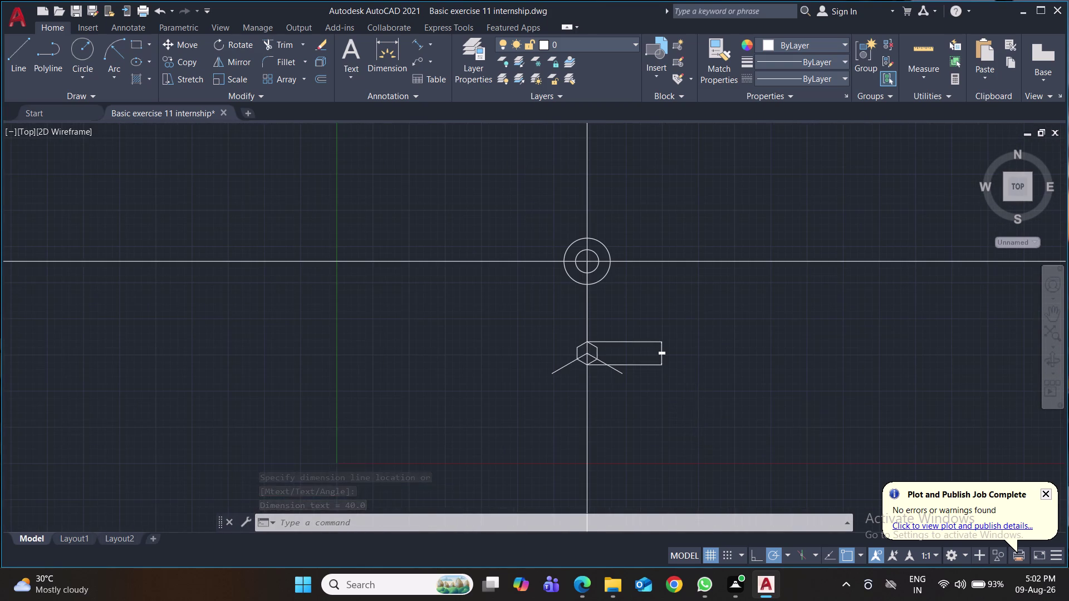
Add a 139.0 aligned dimension from the hexagon top to the circles' centre.
click(419, 46)
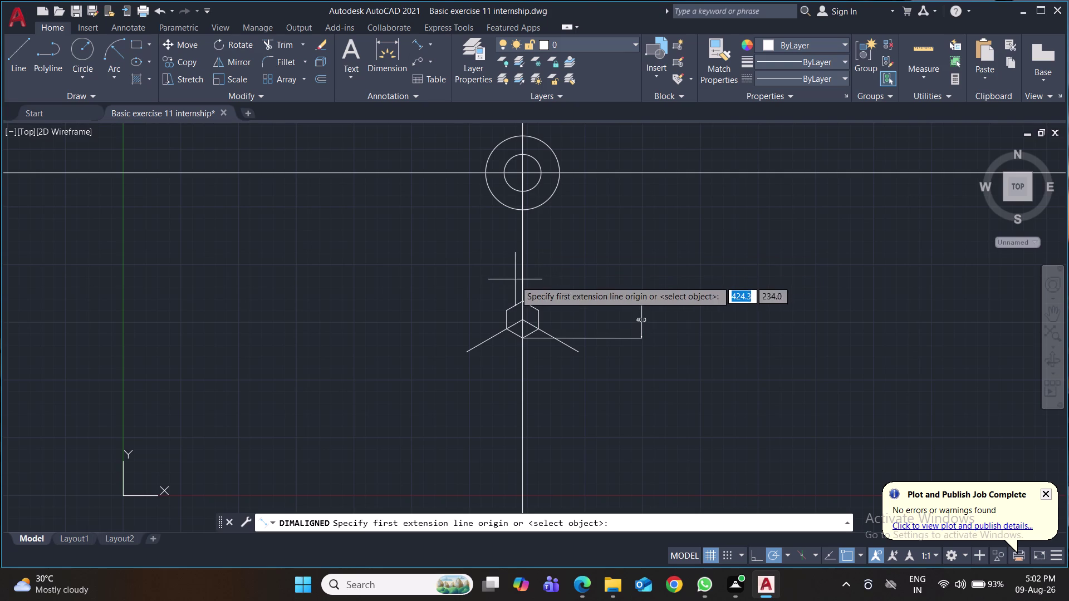
click(520, 299)
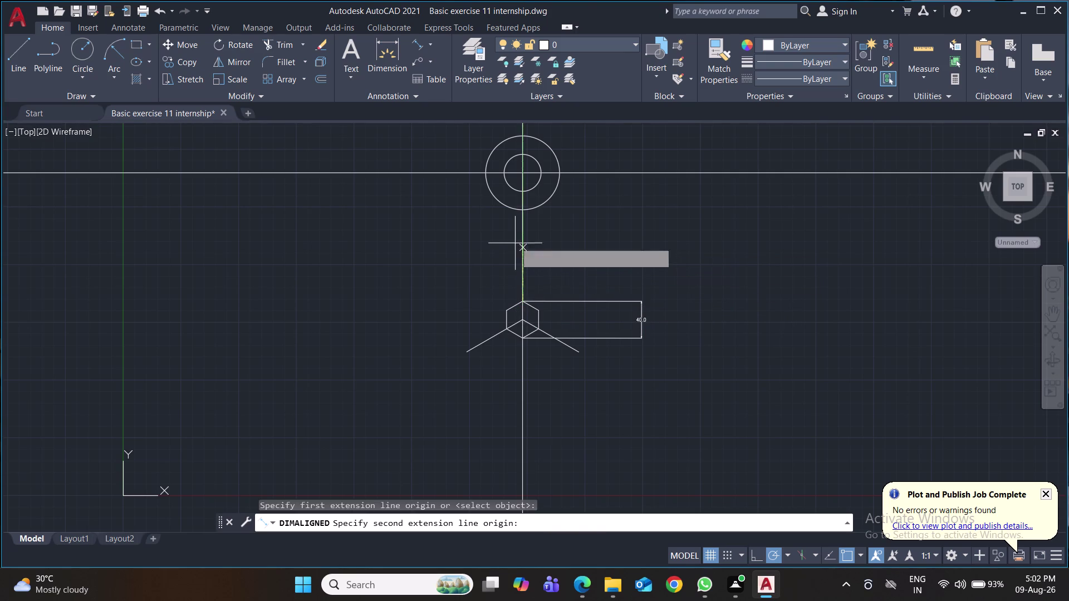
click(520, 171)
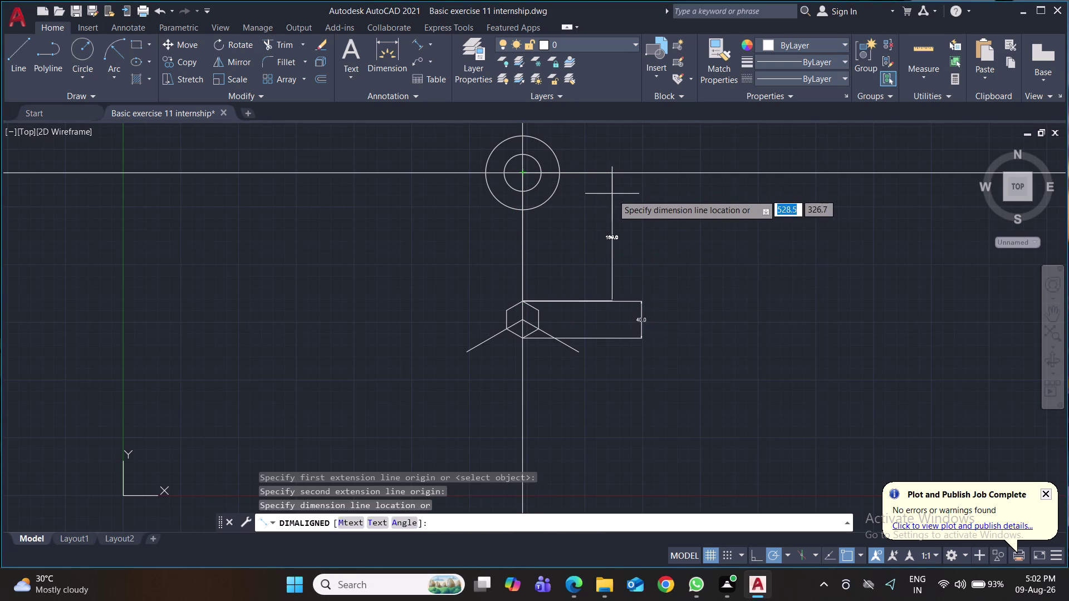
click(619, 197)
scroll(up, 3)
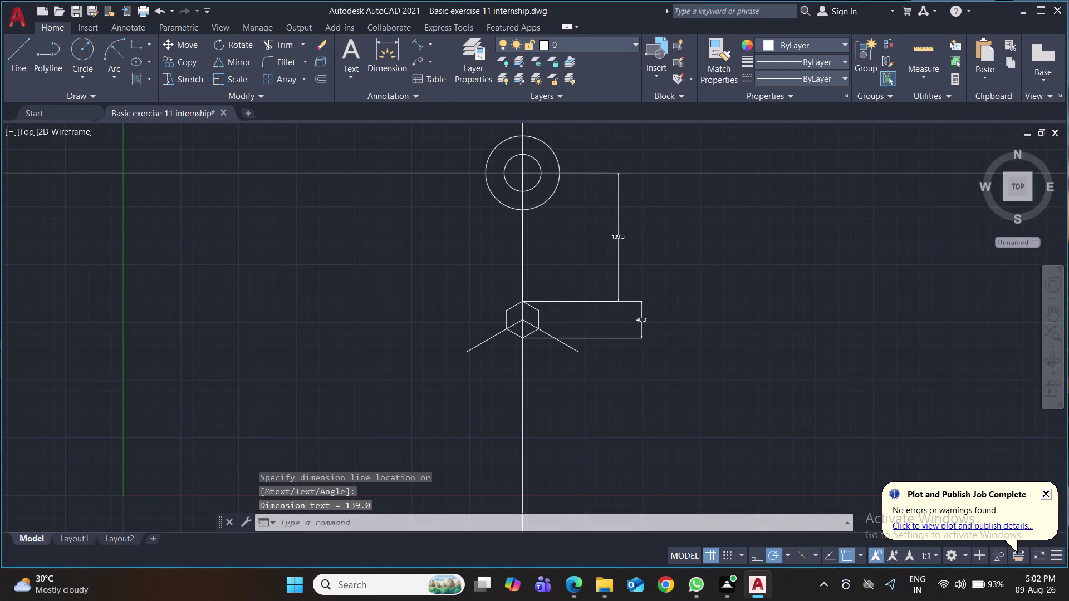
scroll(up, 3)
scroll(down, 3)
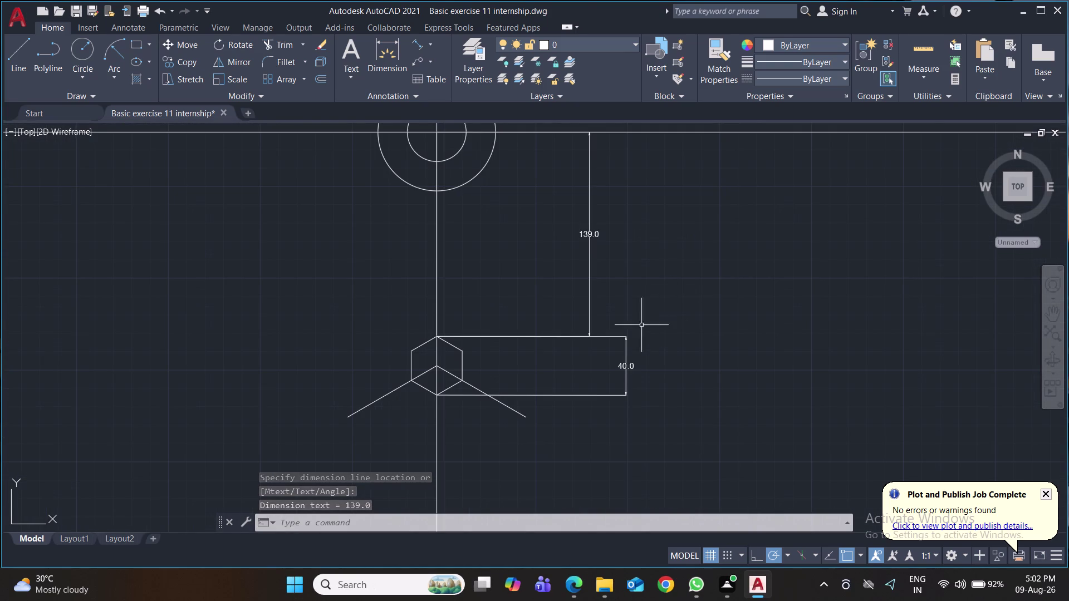
Select the 40.0 dimension, the hexagon and both angled lines, and delete them.
click(631, 319)
click(603, 413)
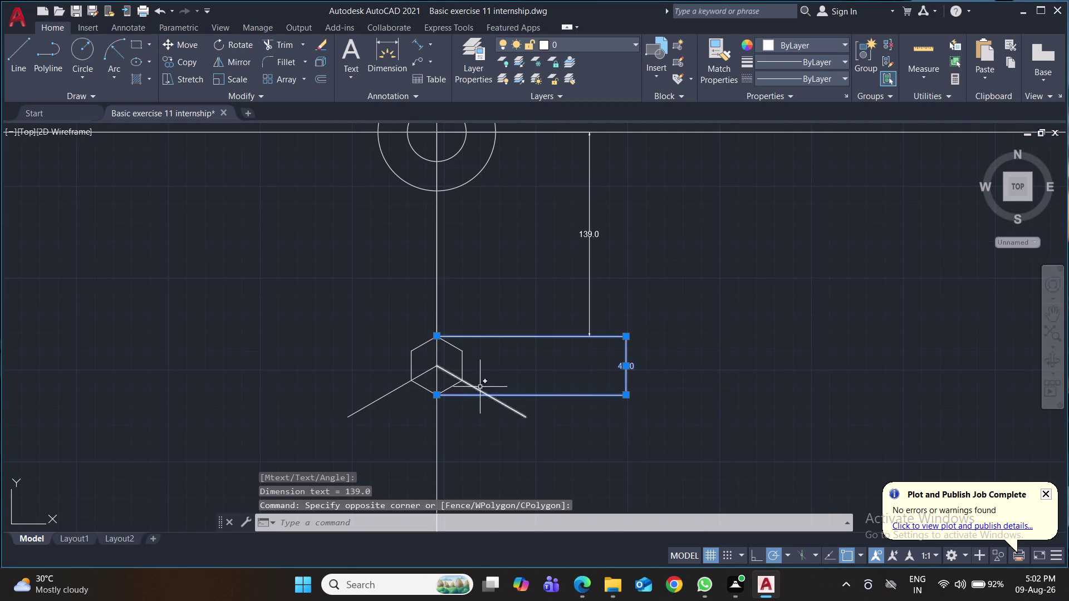
click(463, 372)
click(455, 347)
click(448, 371)
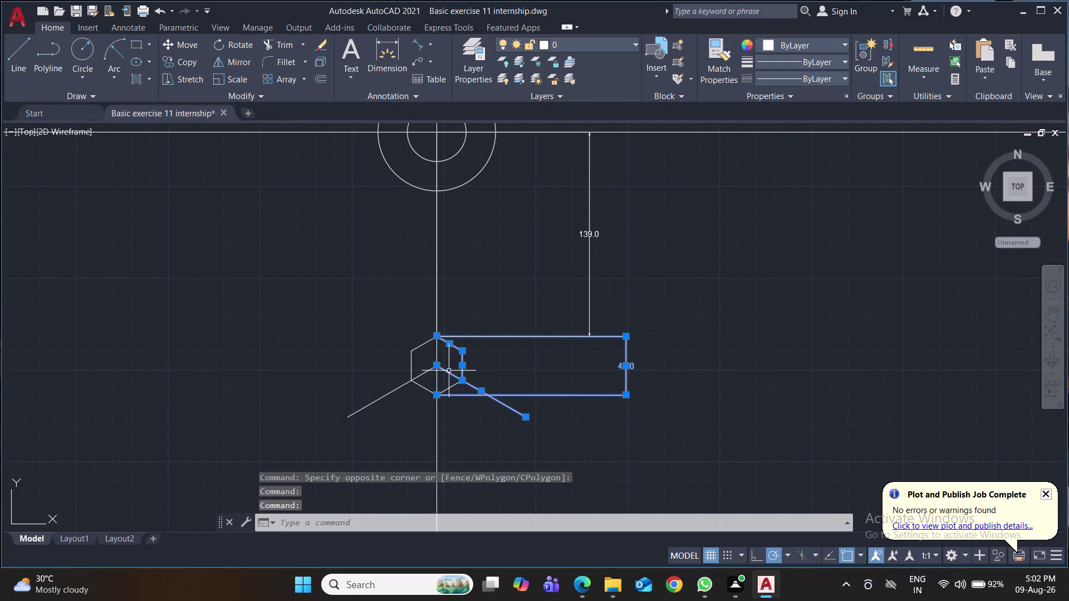
click(450, 389)
click(425, 388)
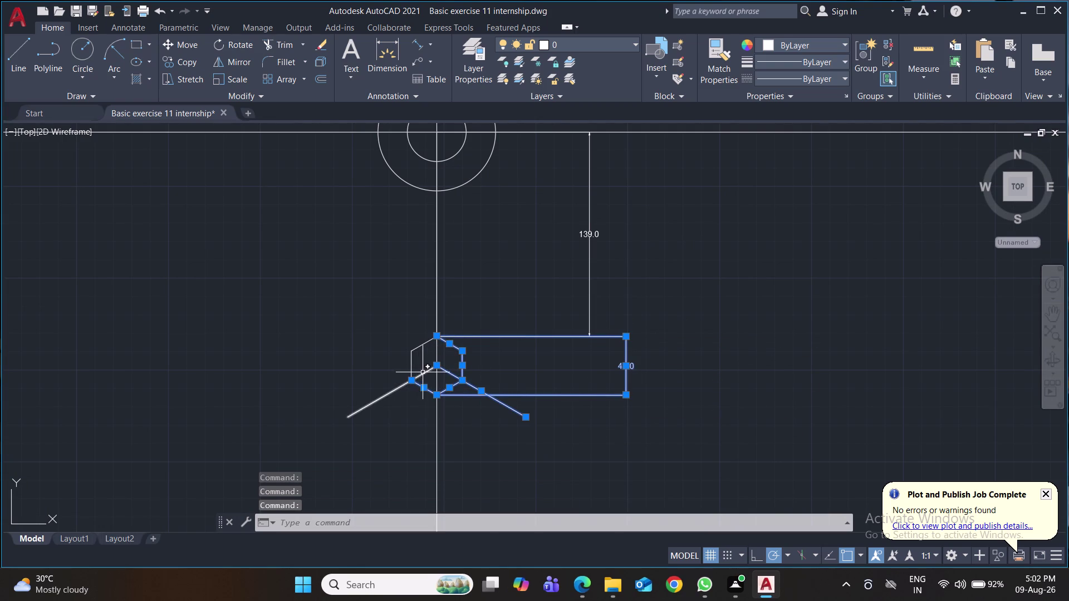
click(423, 372)
click(412, 365)
click(418, 348)
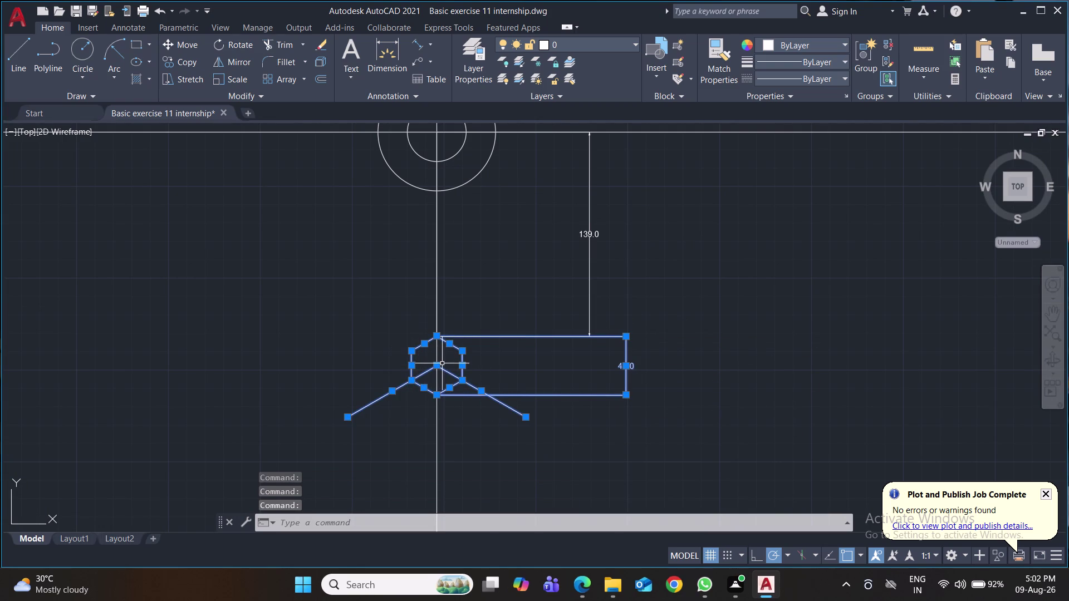
key(Delete)
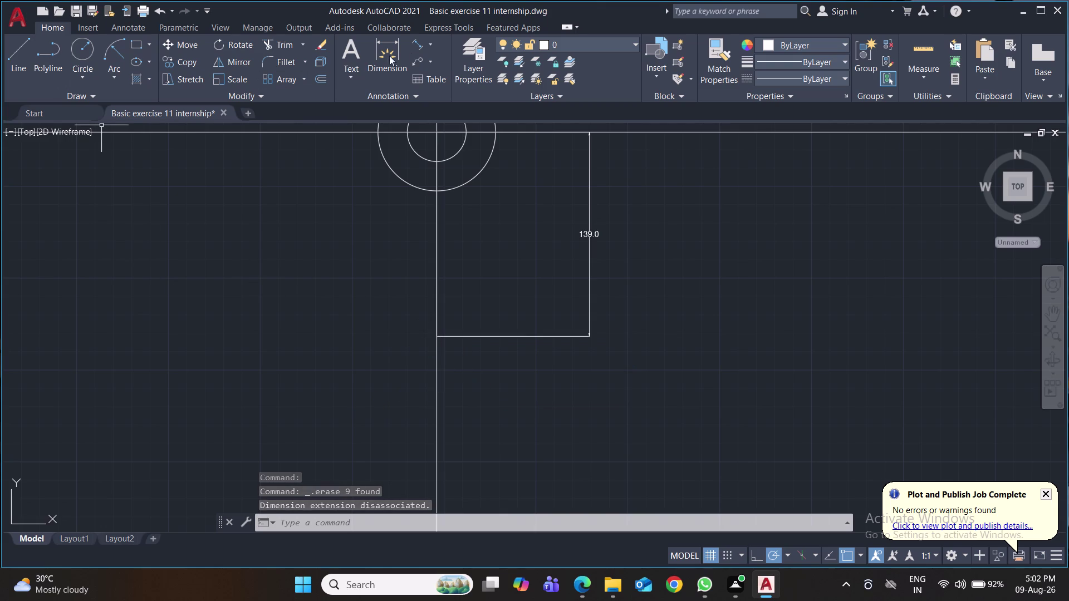
click(18, 52)
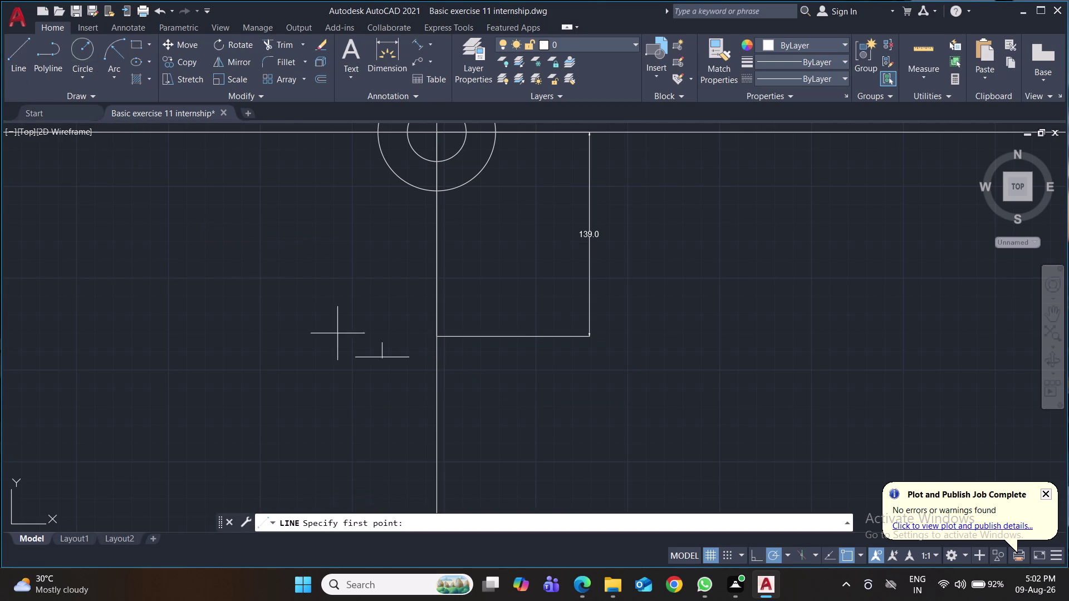
With Ortho on, draw a 117-unit line down from the corner under the dimension.
middle_drag(430, 361, 415, 311)
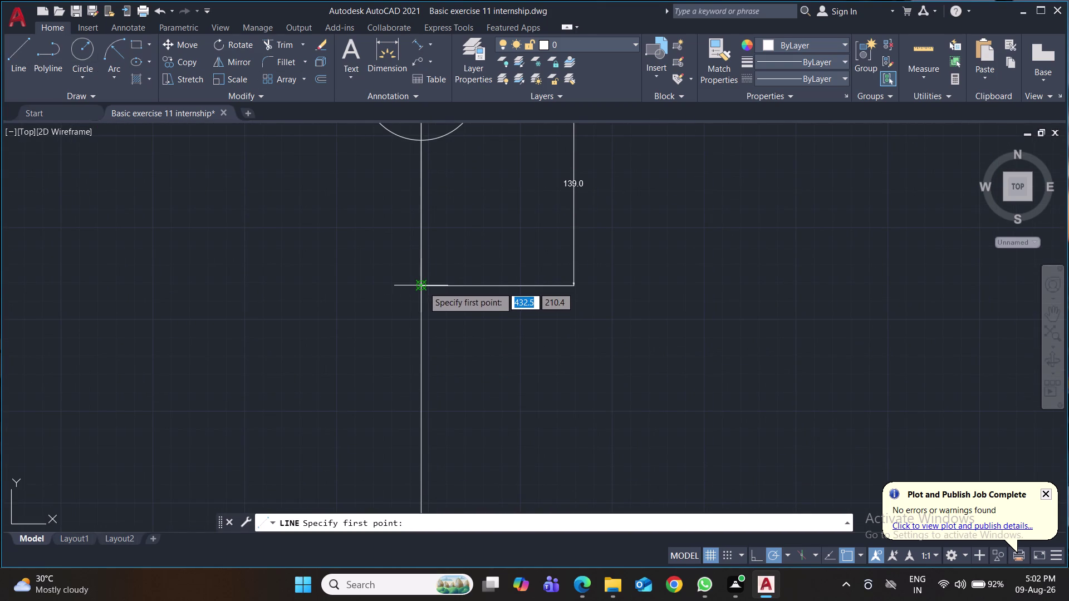
scroll(up, 3)
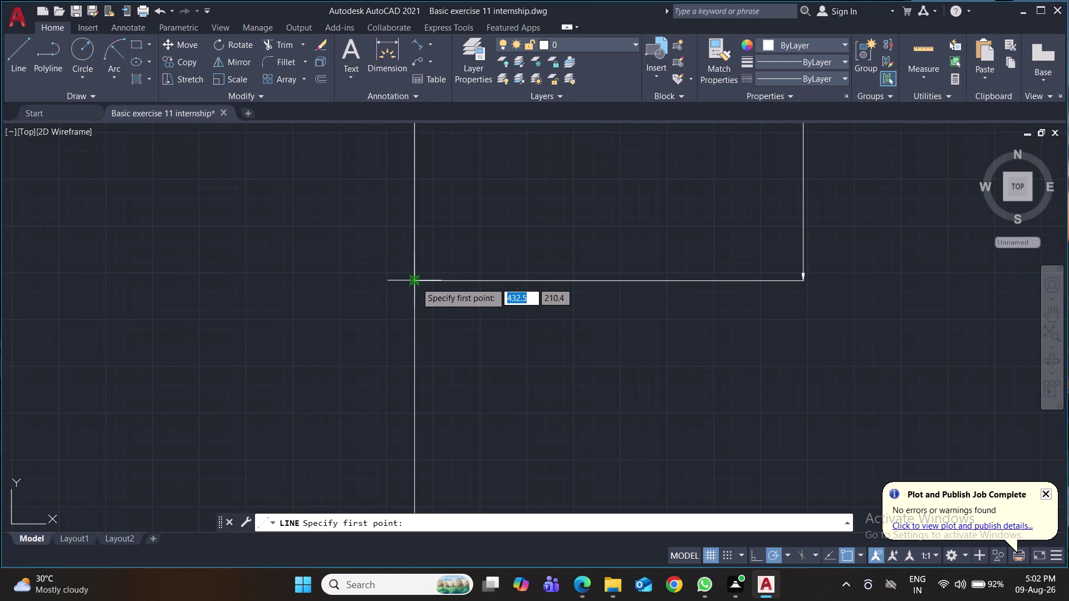
click(416, 282)
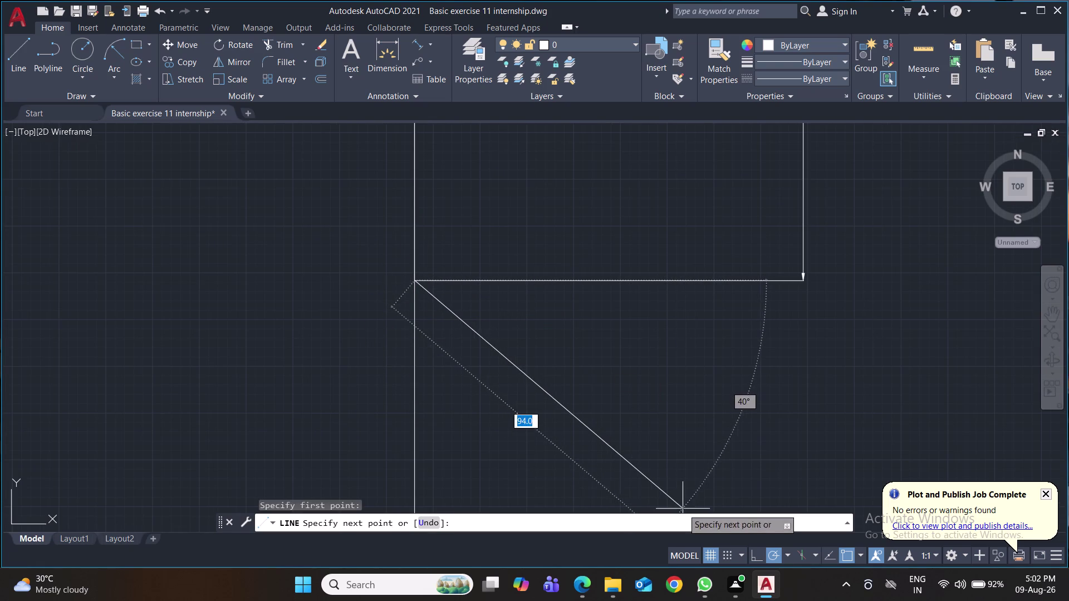
click(751, 557)
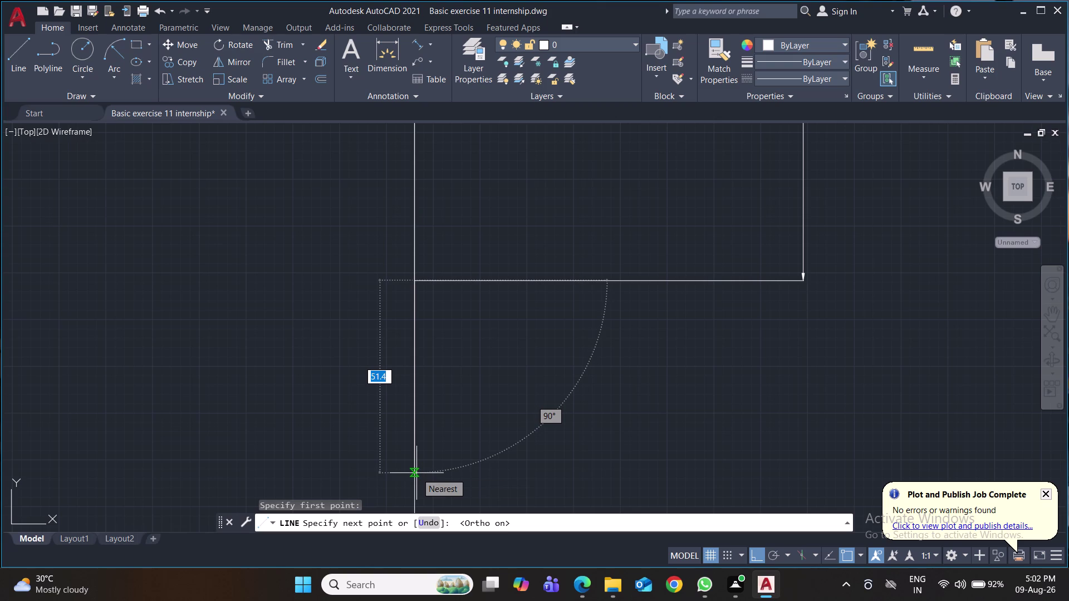
text(117)
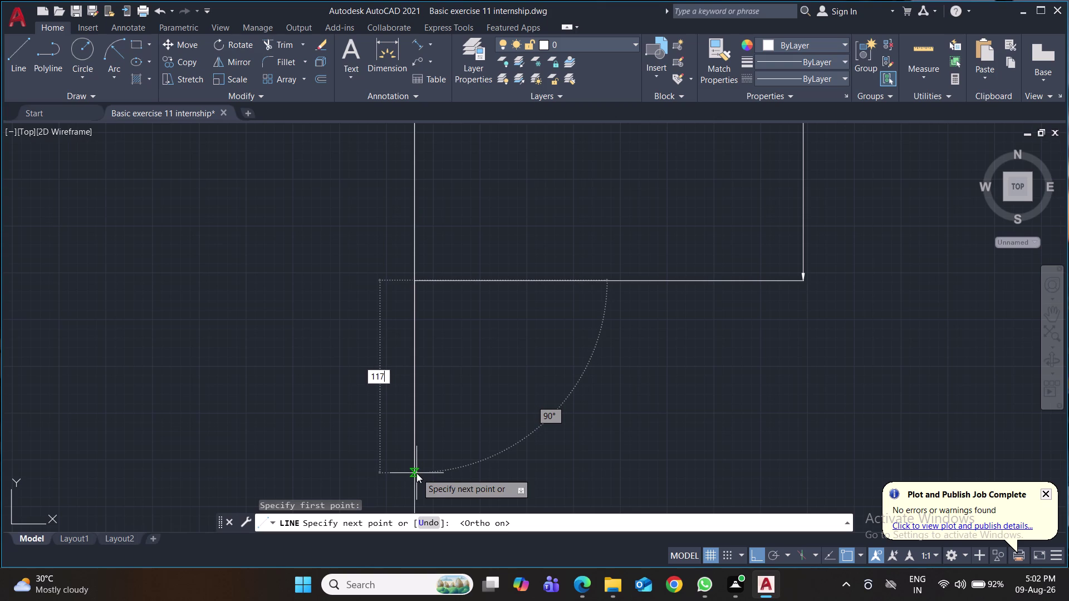
key(Return)
With Polar on, continue the line horizontally to the right from its lower end.
scroll(down, 3)
middle_drag(485, 453, 472, 265)
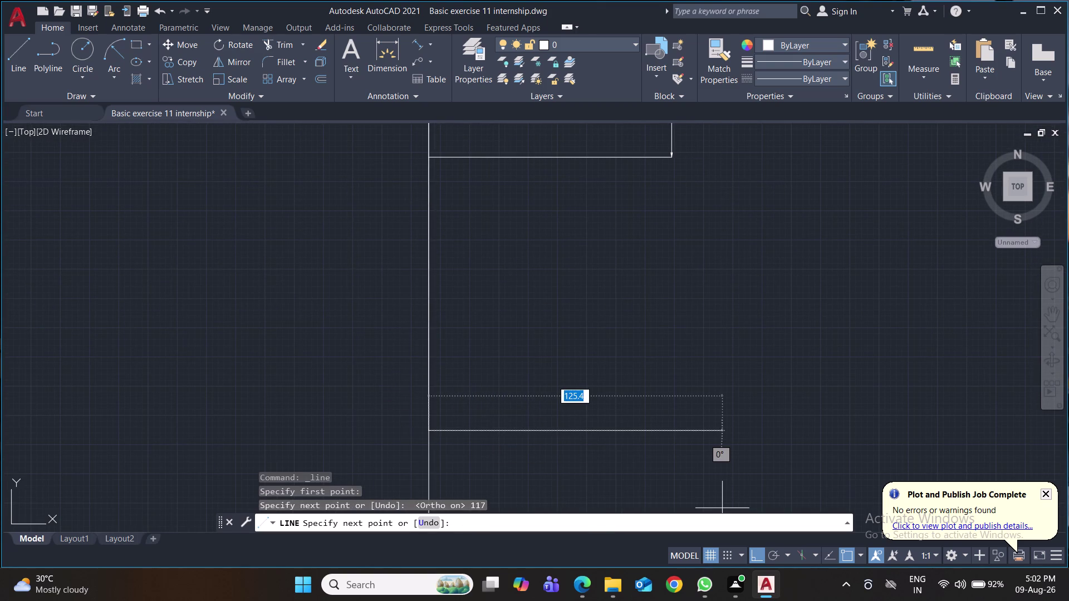
click(772, 556)
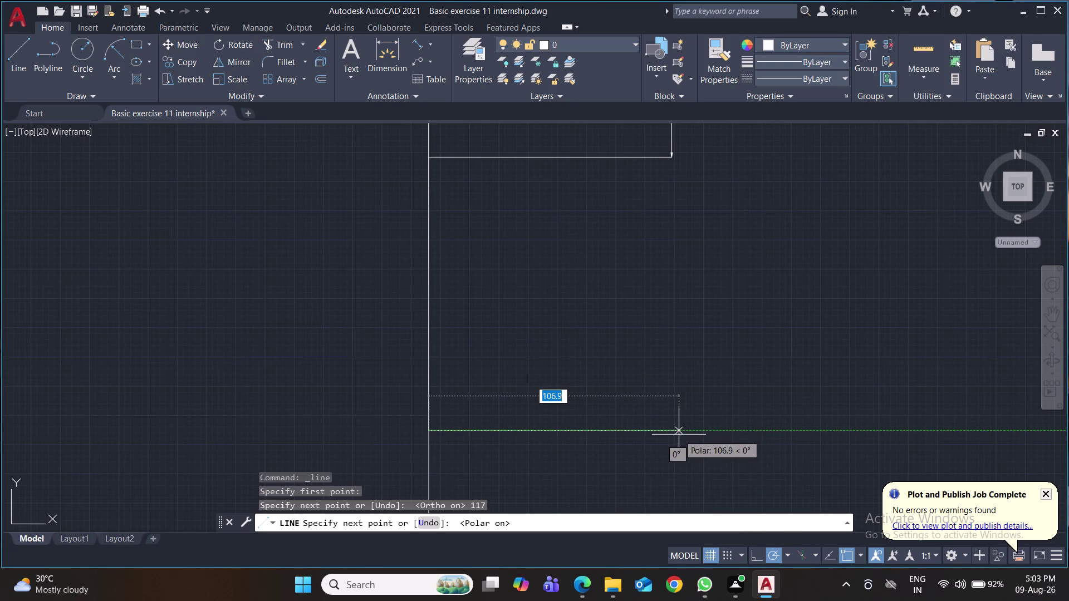
click(710, 435)
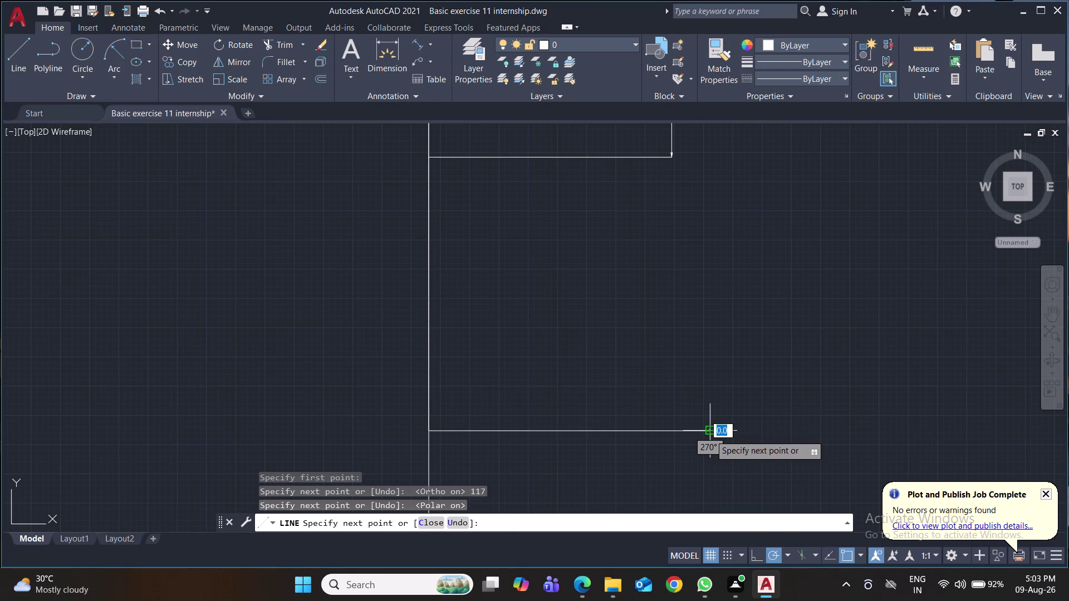
key(Return)
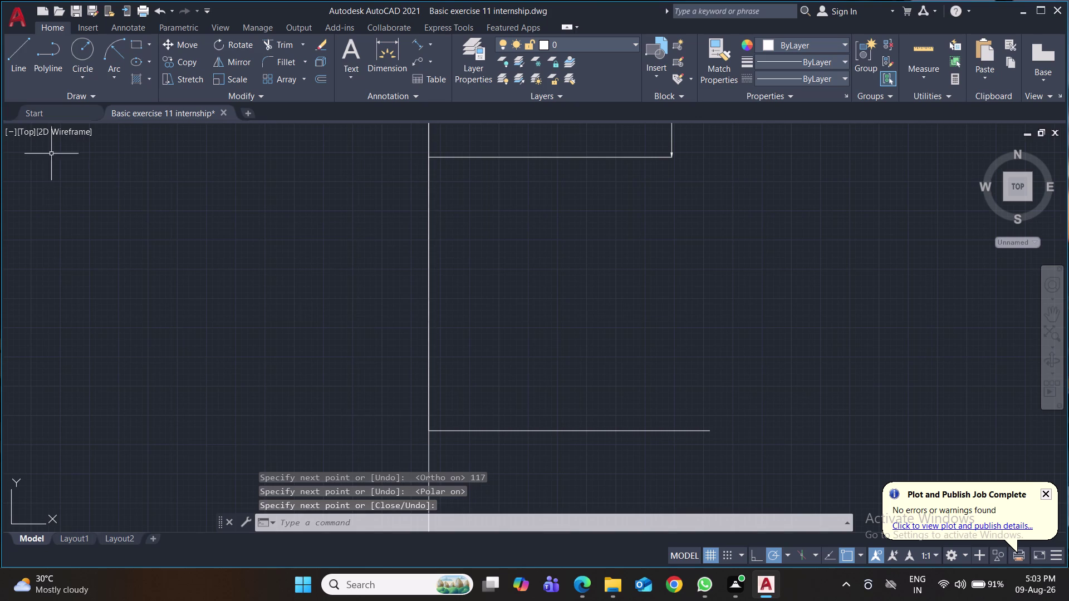
click(24, 58)
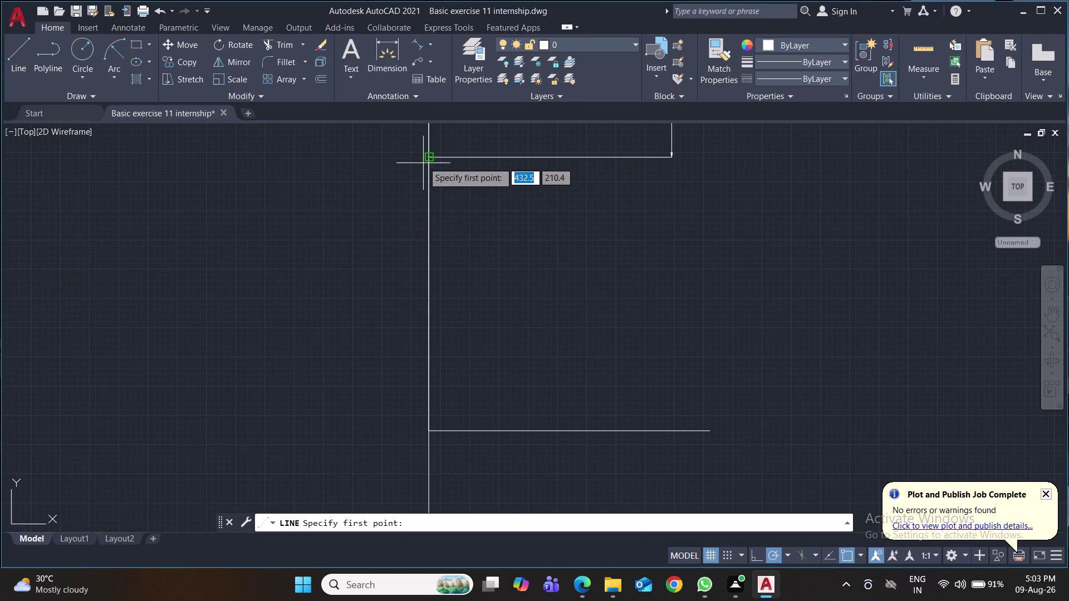
Place a 117.0 aligned dimension left of the vertical line, then start a line at its bottom.
click(417, 43)
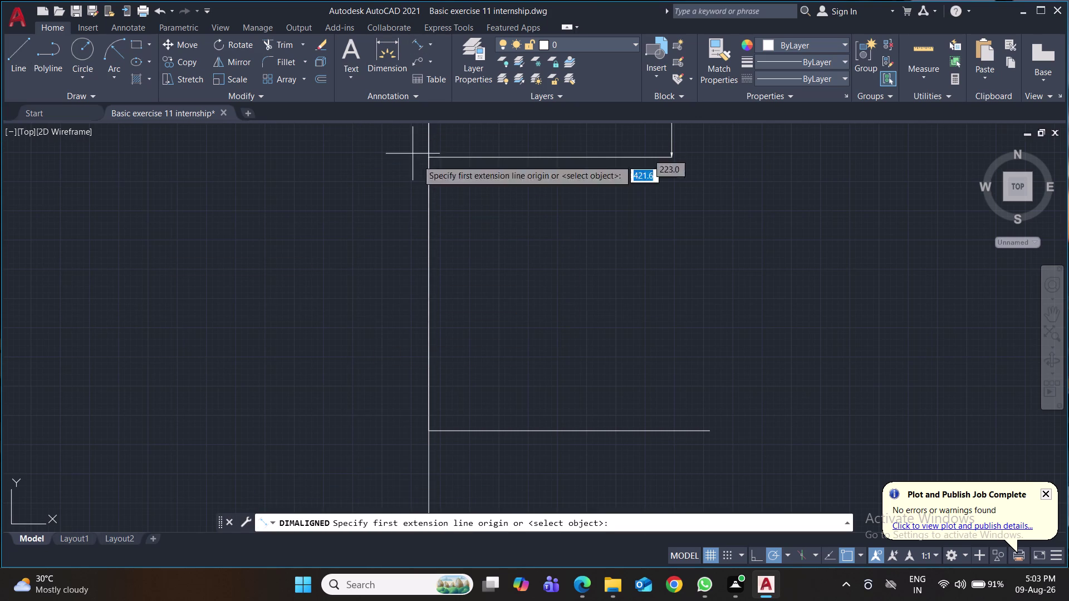
click(428, 154)
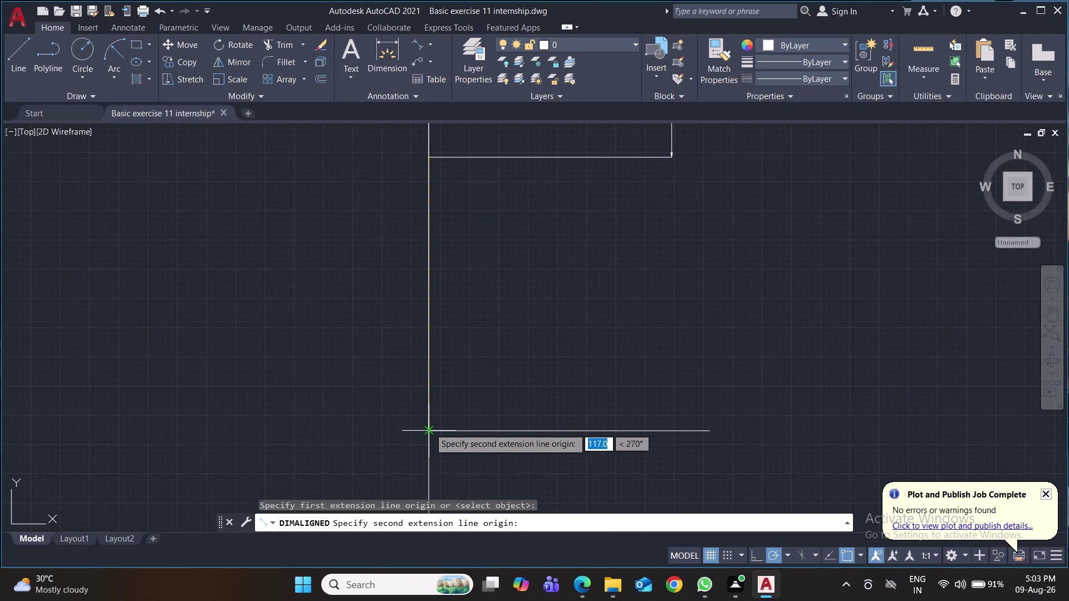
click(429, 428)
click(357, 422)
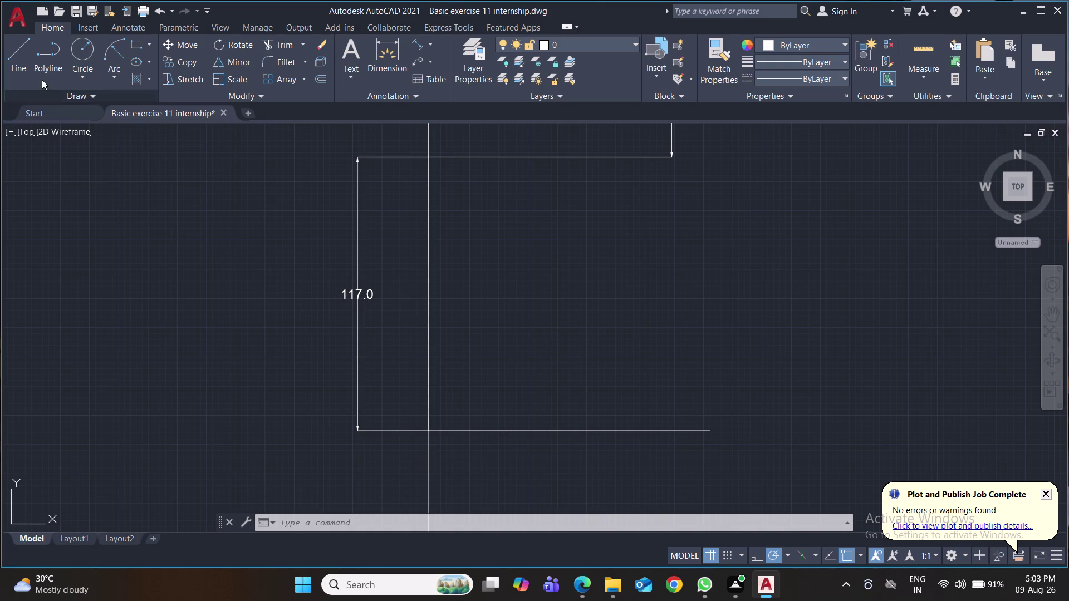
click(22, 57)
click(430, 431)
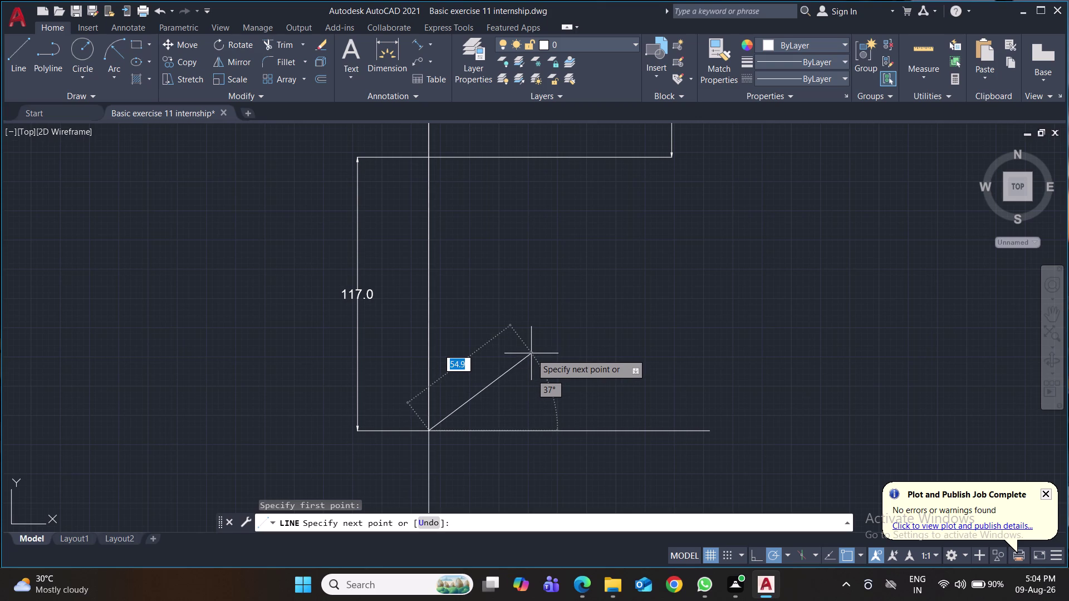
Draw a trial 30-unit segment at 30° from the lower end.
key(shift+at)
text(30)
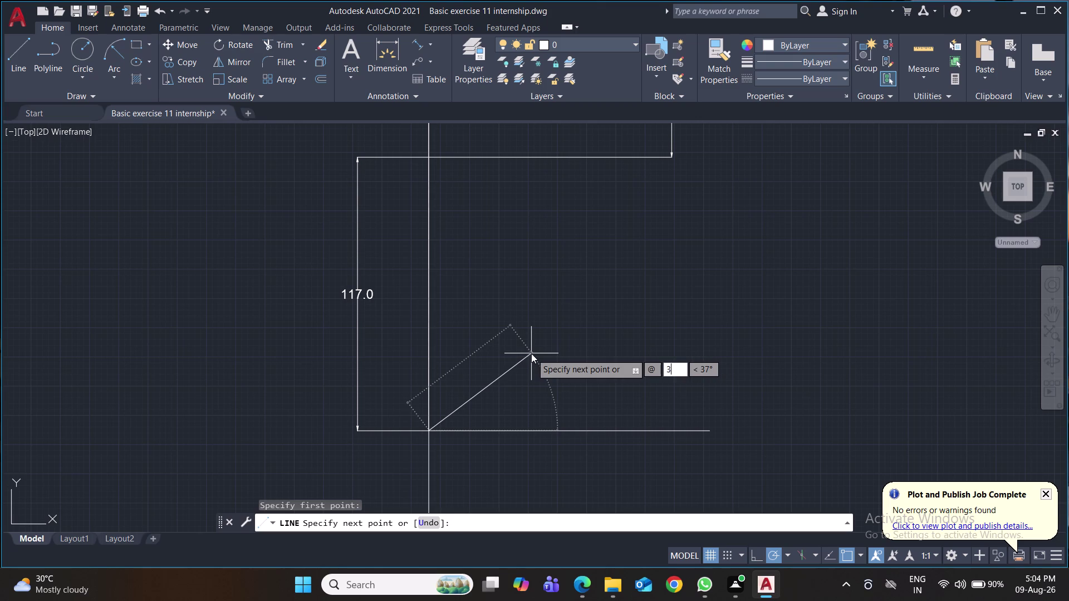
key(Tab)
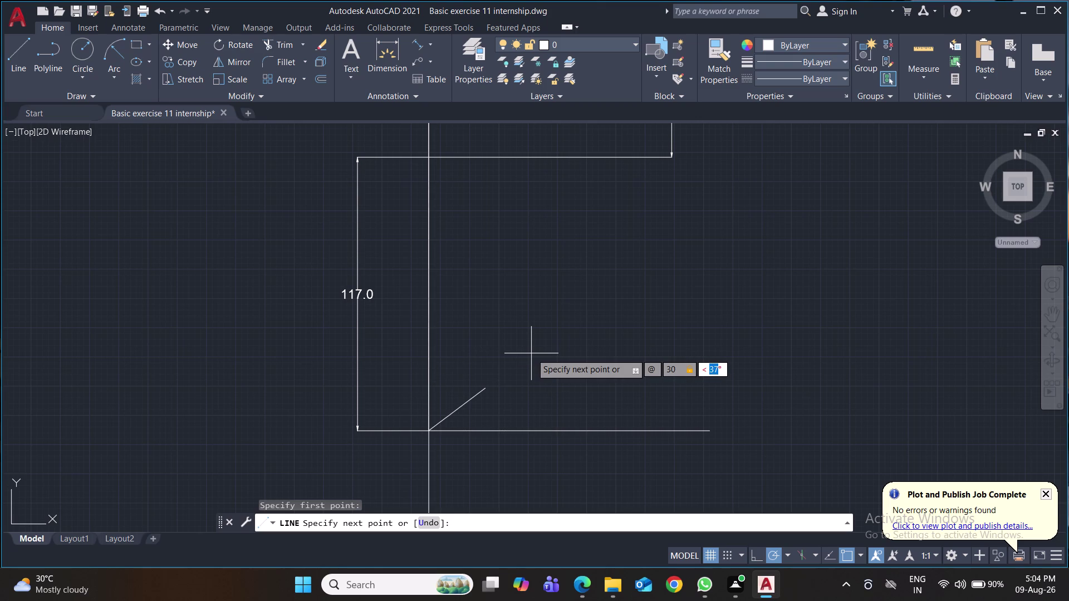
text(30)
key(Return)
key(period)
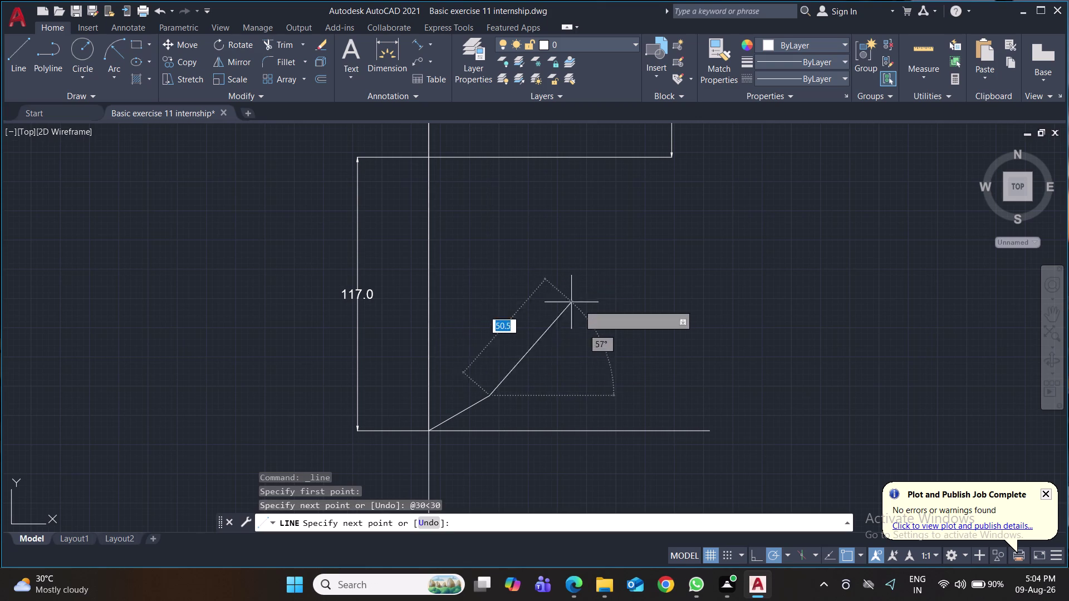
scroll(down, 3)
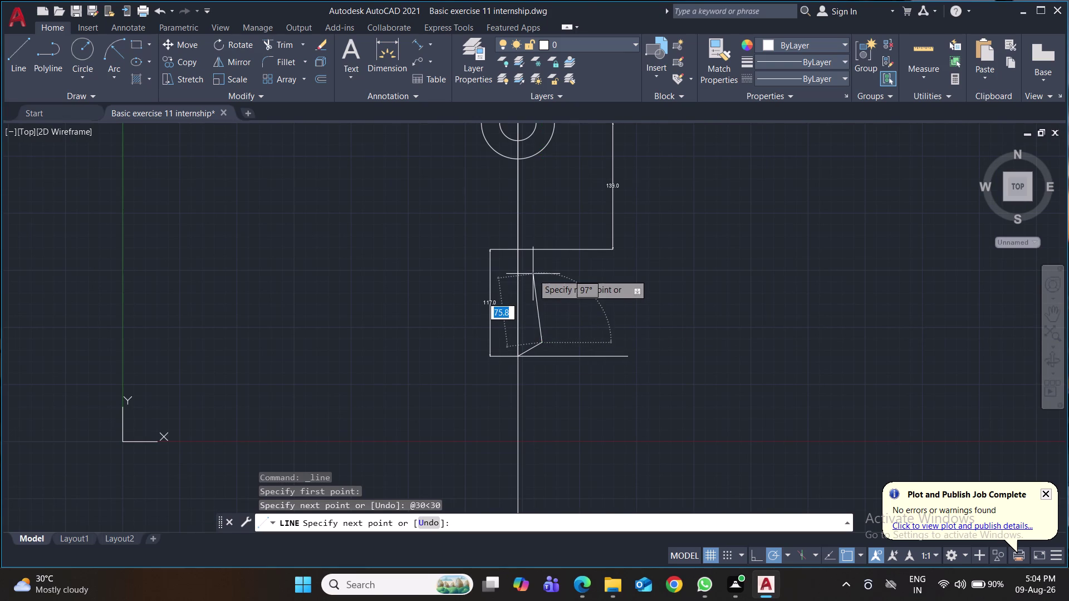
scroll(up, 3)
scroll(up, 3)
scroll(up, 3)
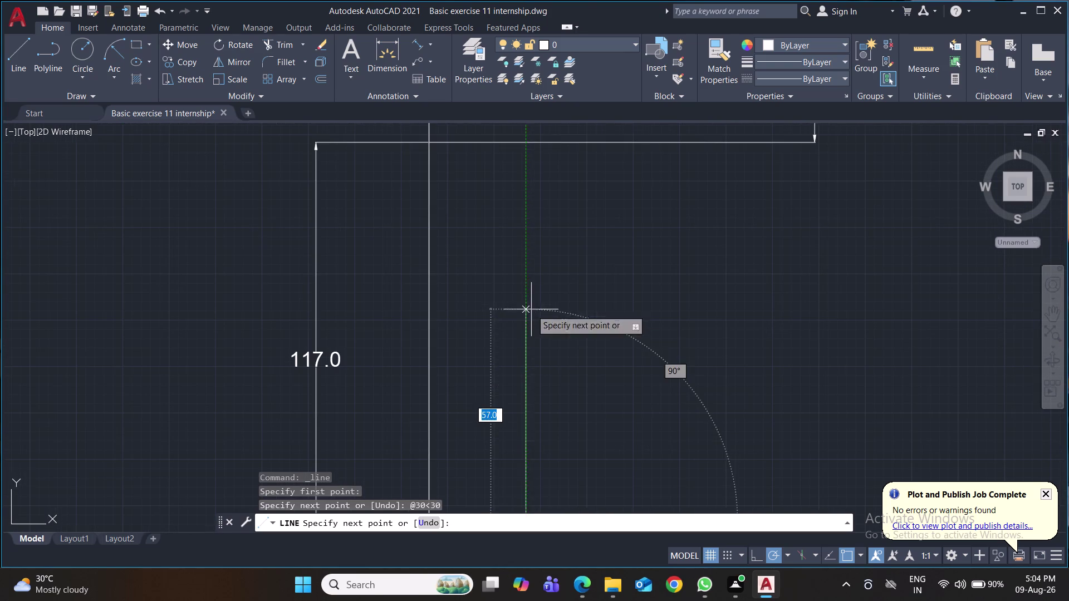
scroll(down, 3)
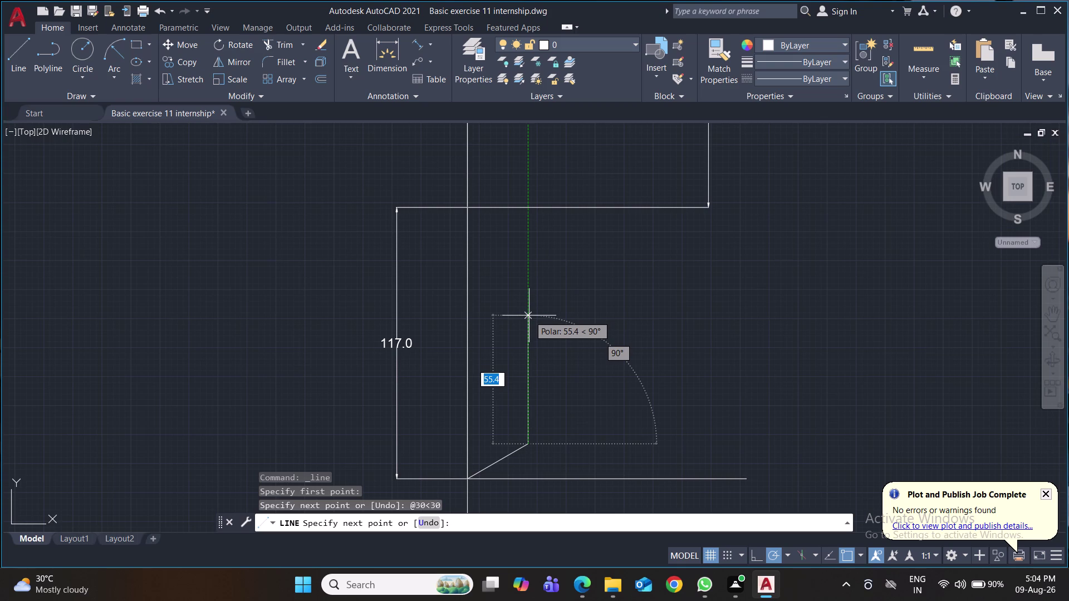
Draw a trial 39-unit segment at 90°, then undo both trial segments.
key(shift+at)
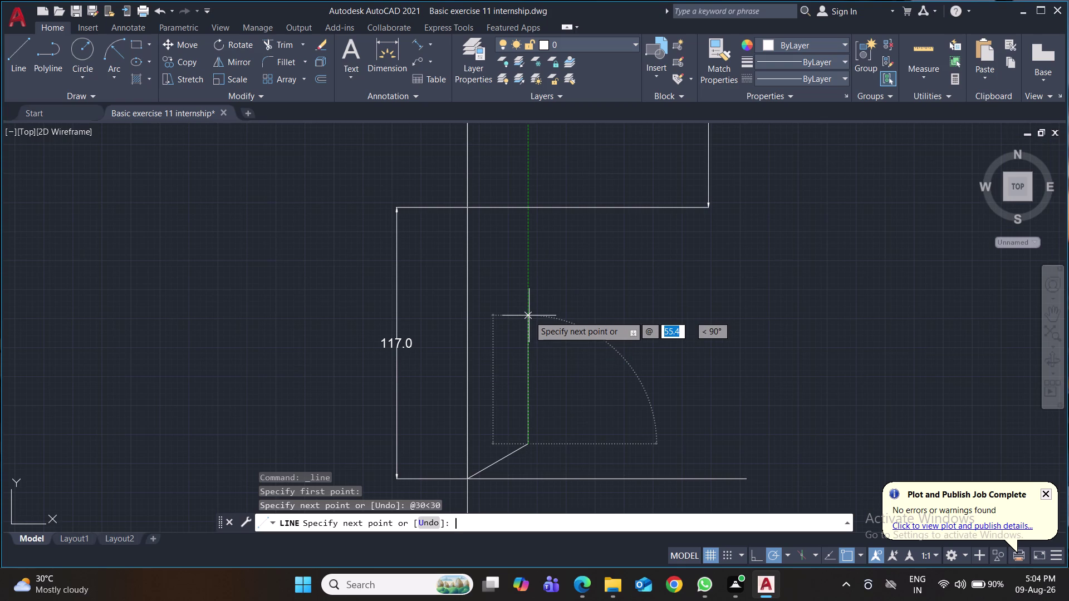
text(39)
key(Tab)
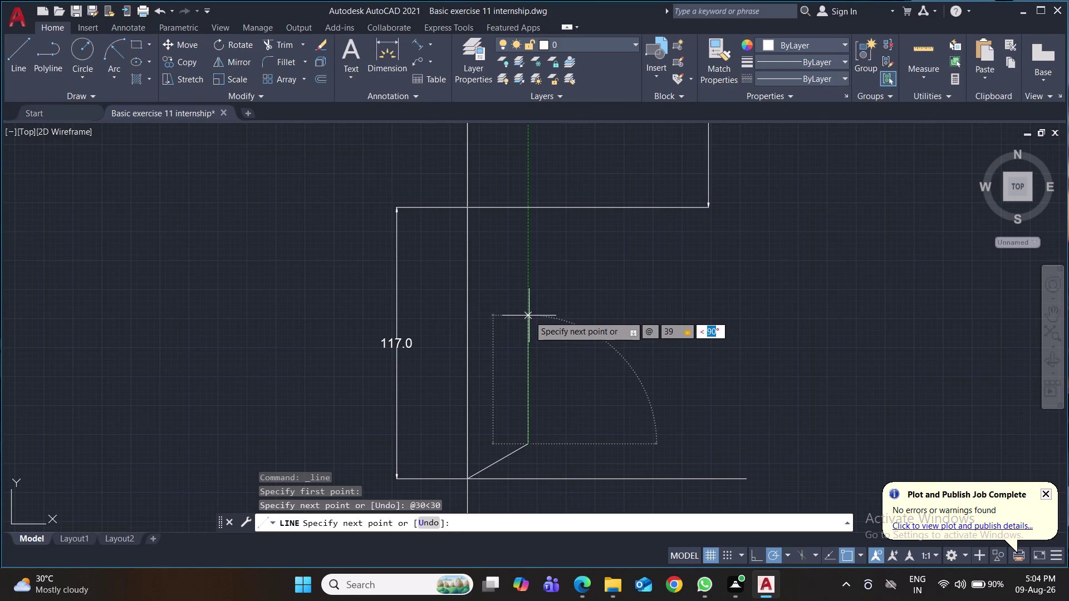
text(90)
key(Return)
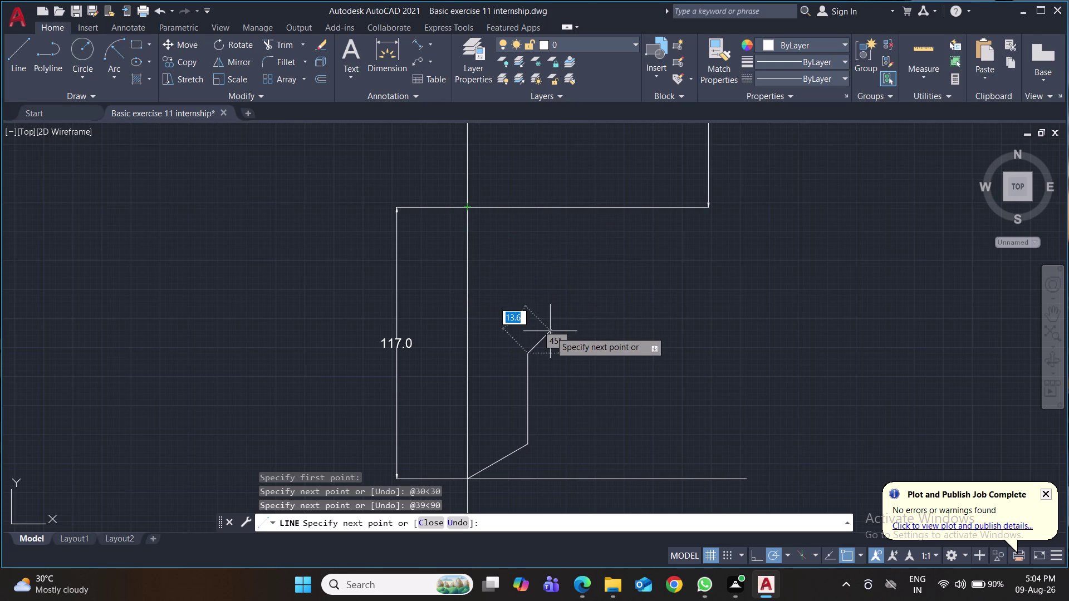
key(ctrl+z)
key(ctrl+z)
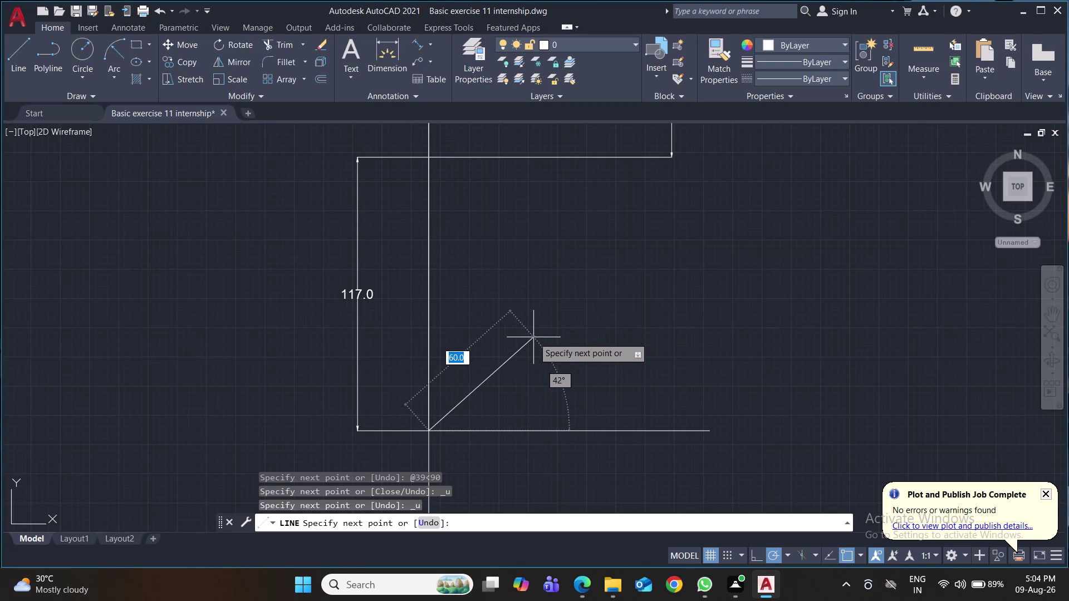
key(shift+at)
text(40)
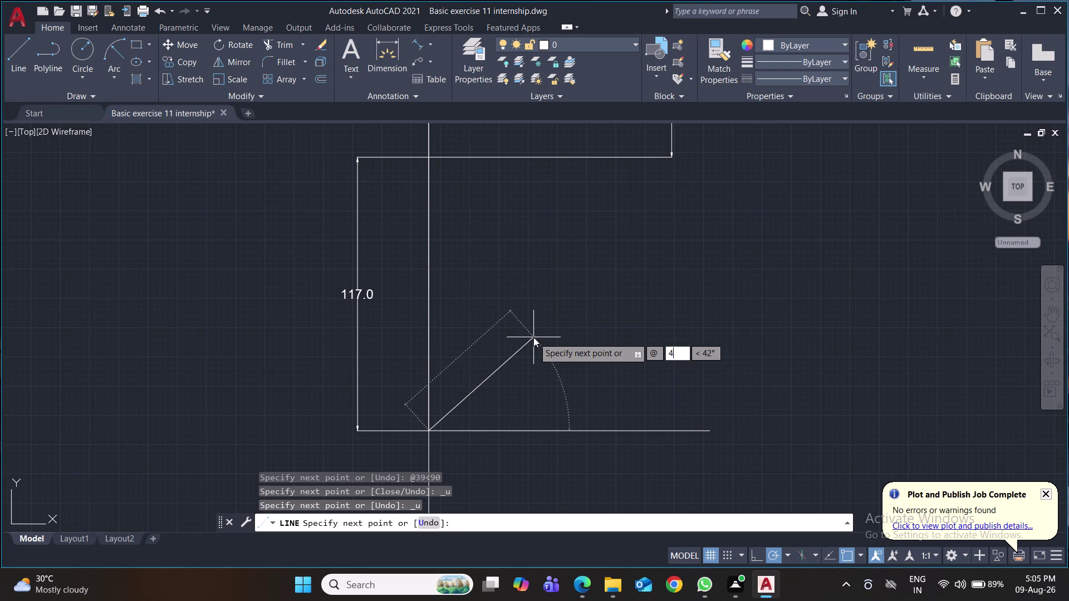
key(Tab)
text(30)
key(Return)
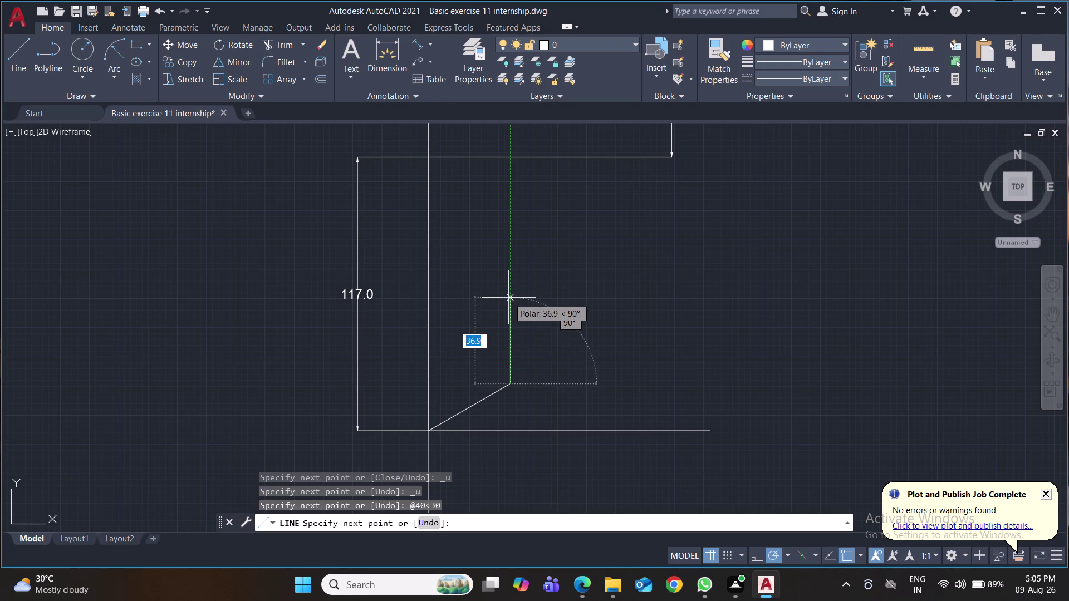
text(@40)
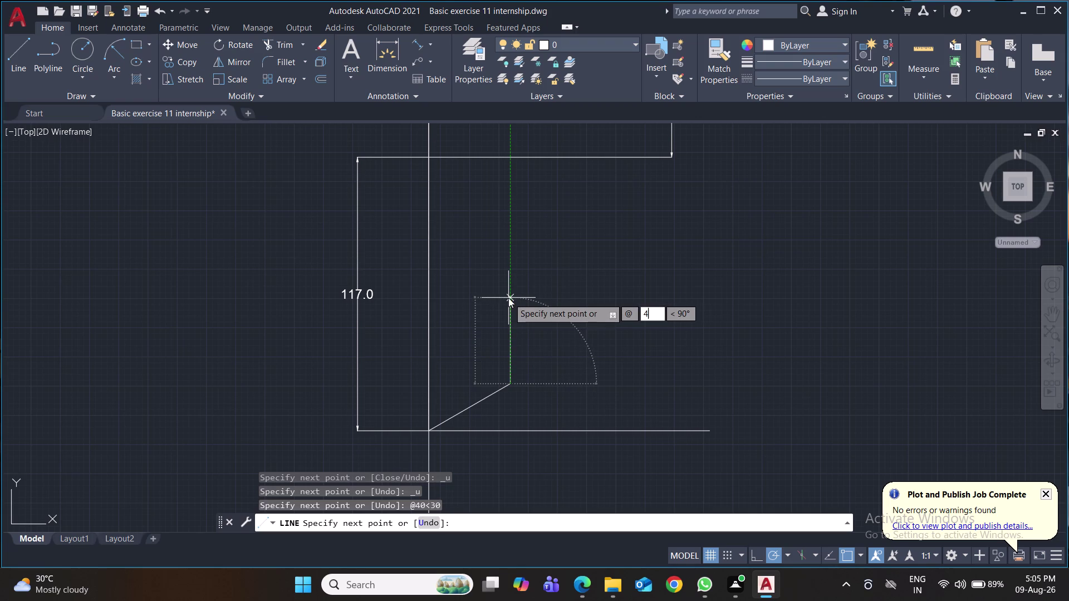
key(Tab)
text(90)
key(Return)
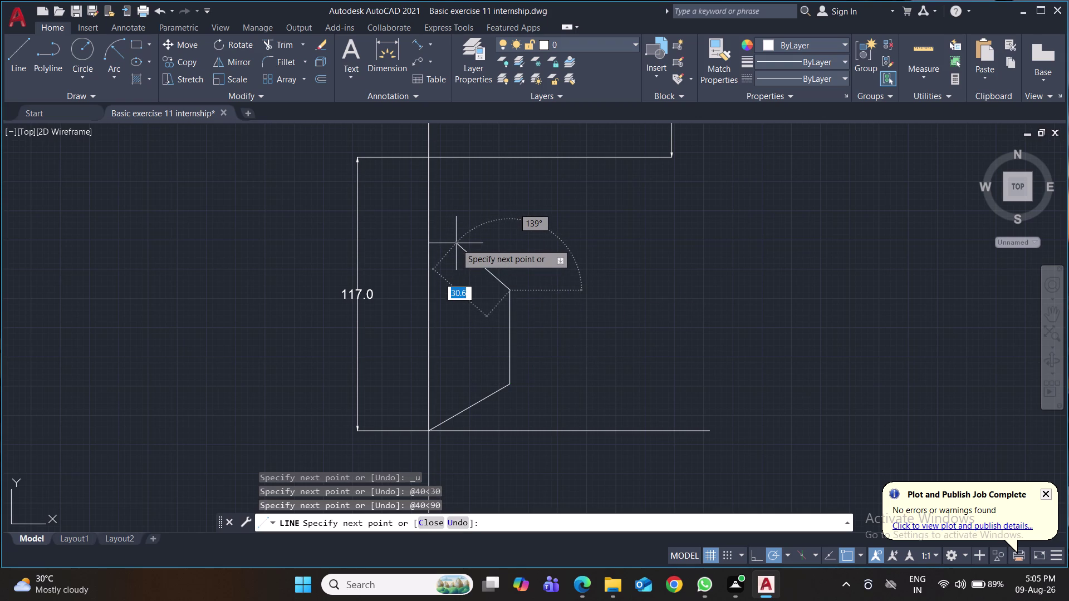
text(@40)
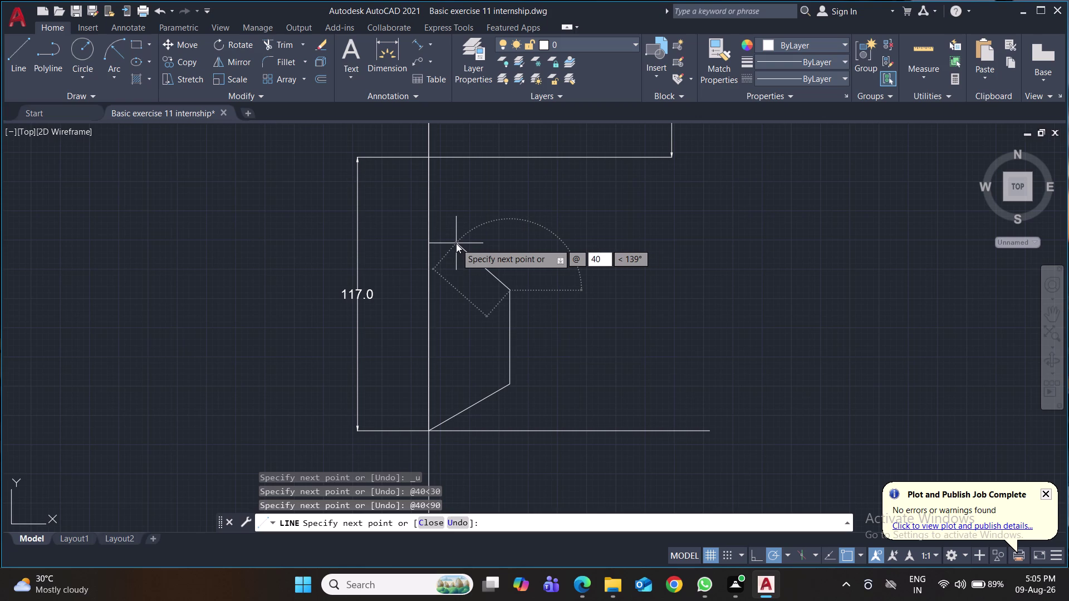
key(Tab)
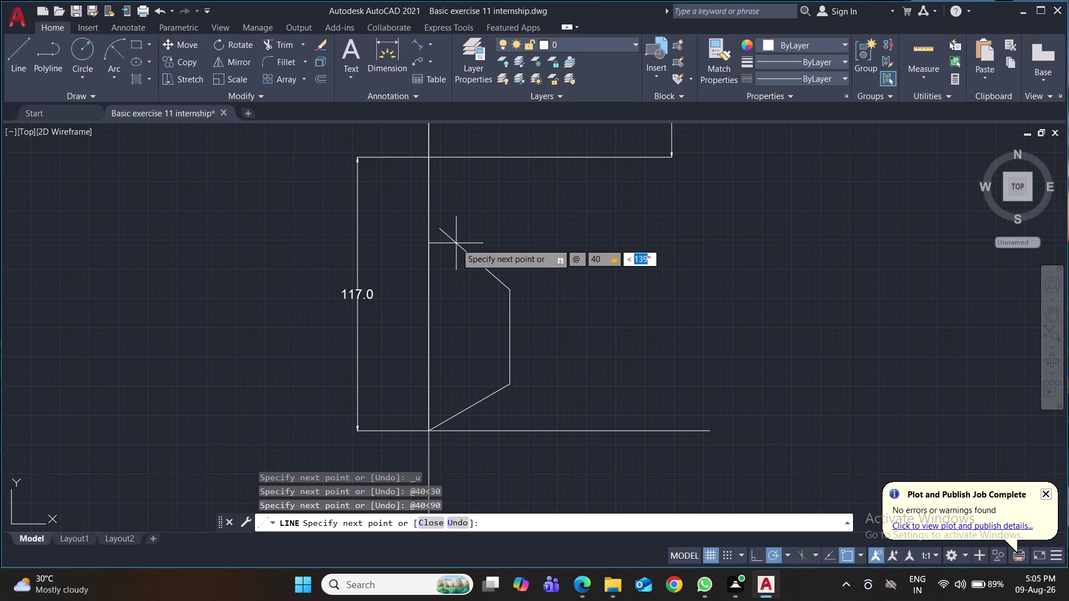
text(1)
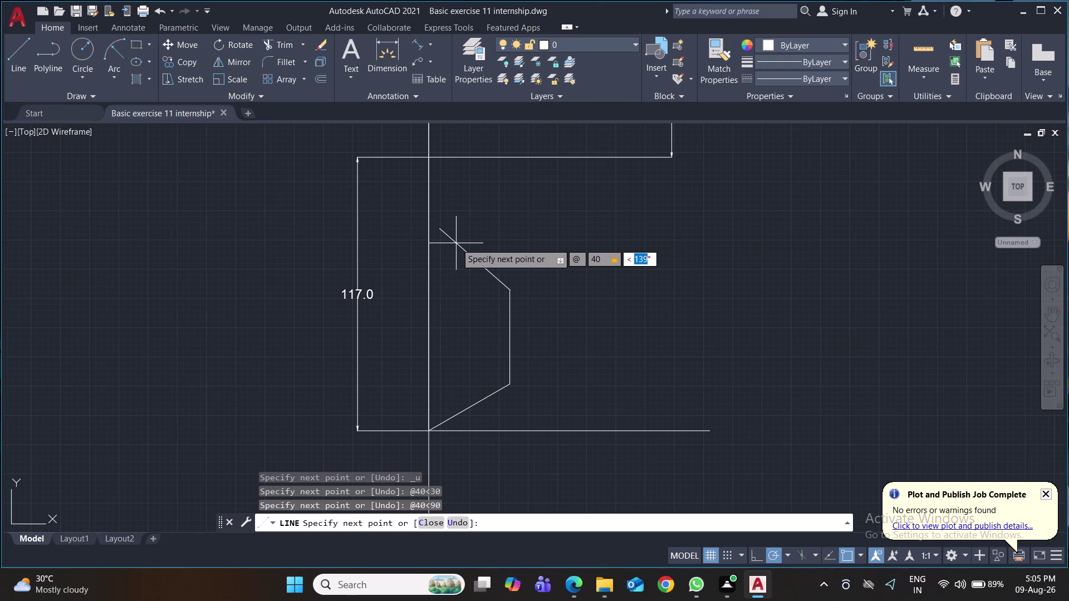
text(50)
key(Return)
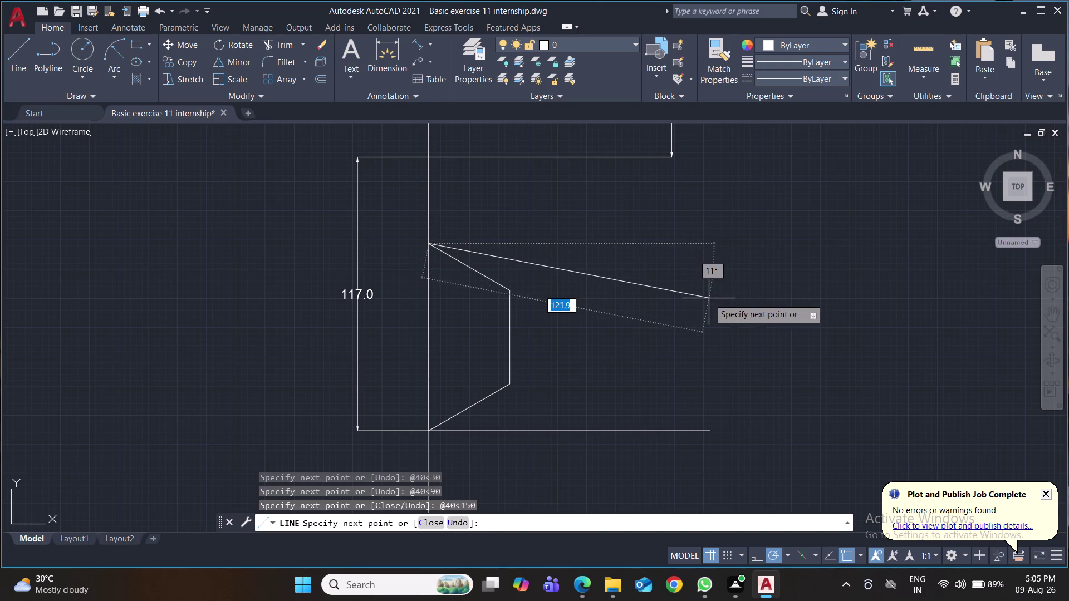
key(ctrl+z)
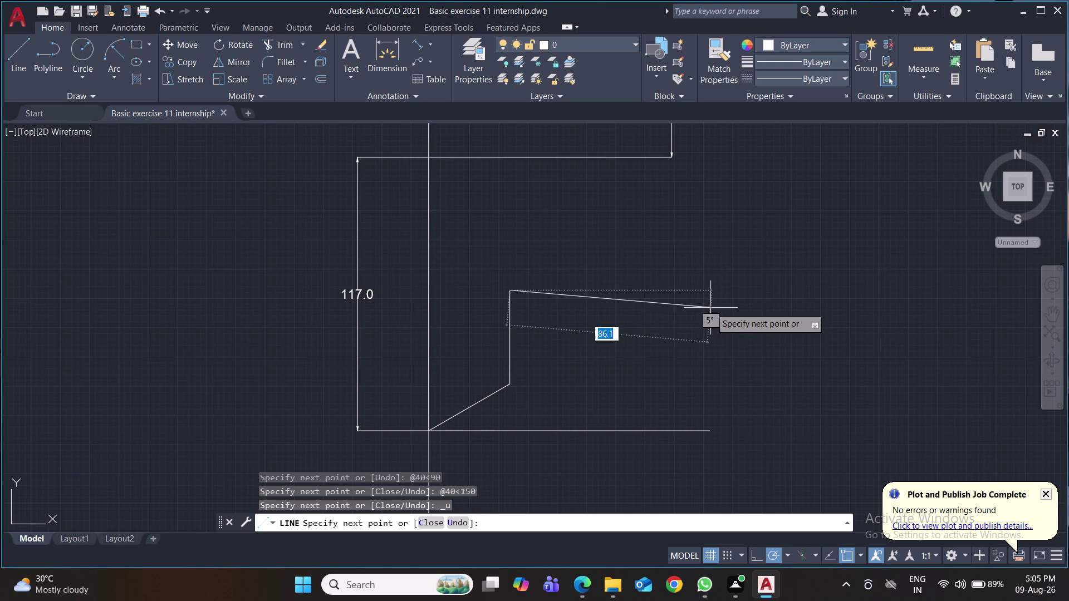
key(ctrl+z)
key(ctrl+z)
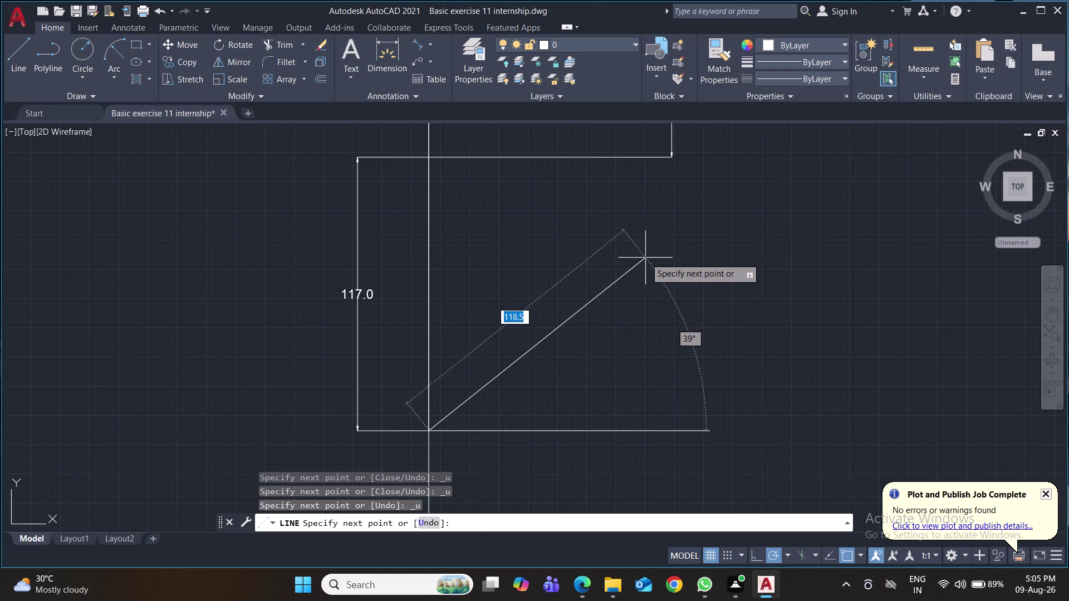
key(shift+at)
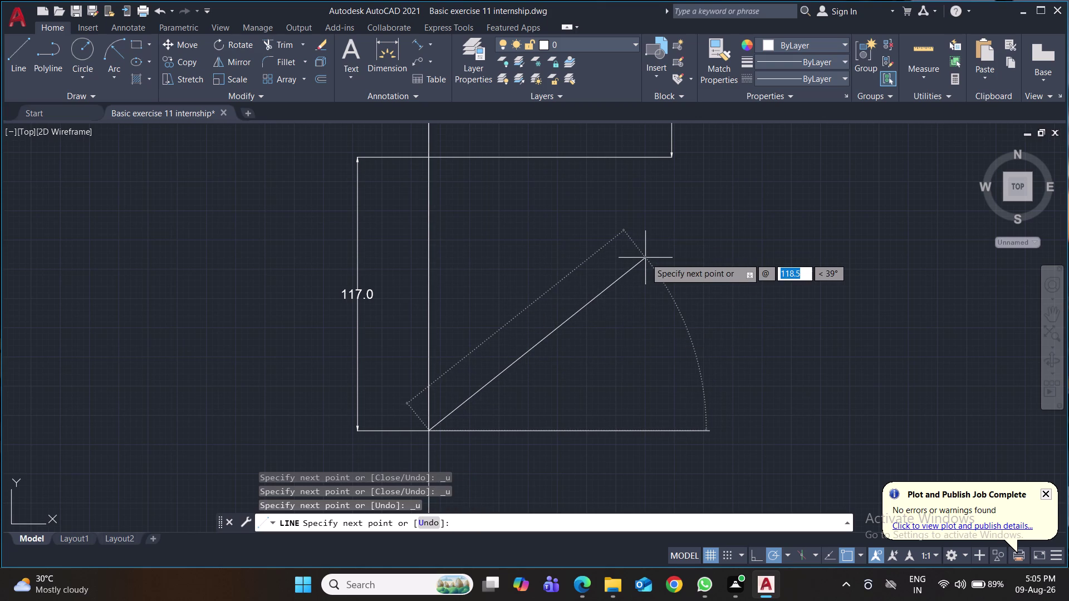
text(50)
key(Tab)
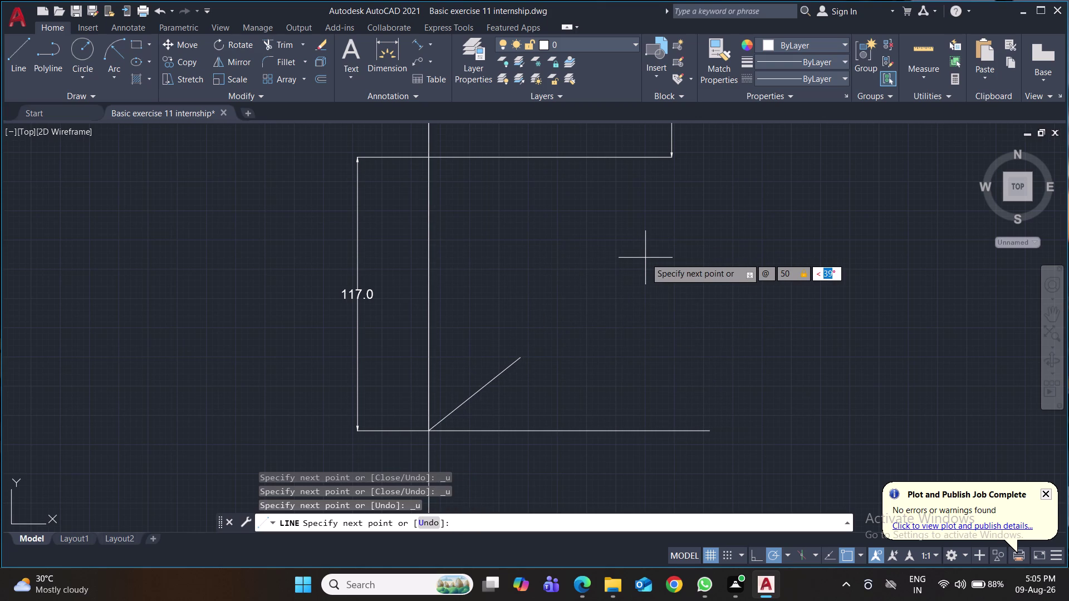
text(30)
key(Return)
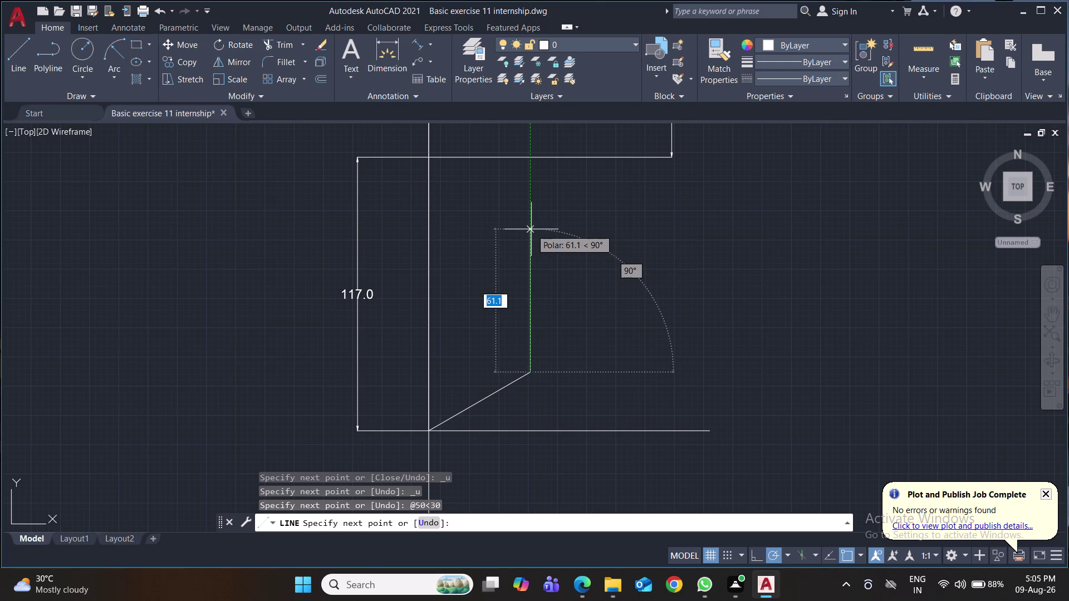
text(@50)
key(Tab)
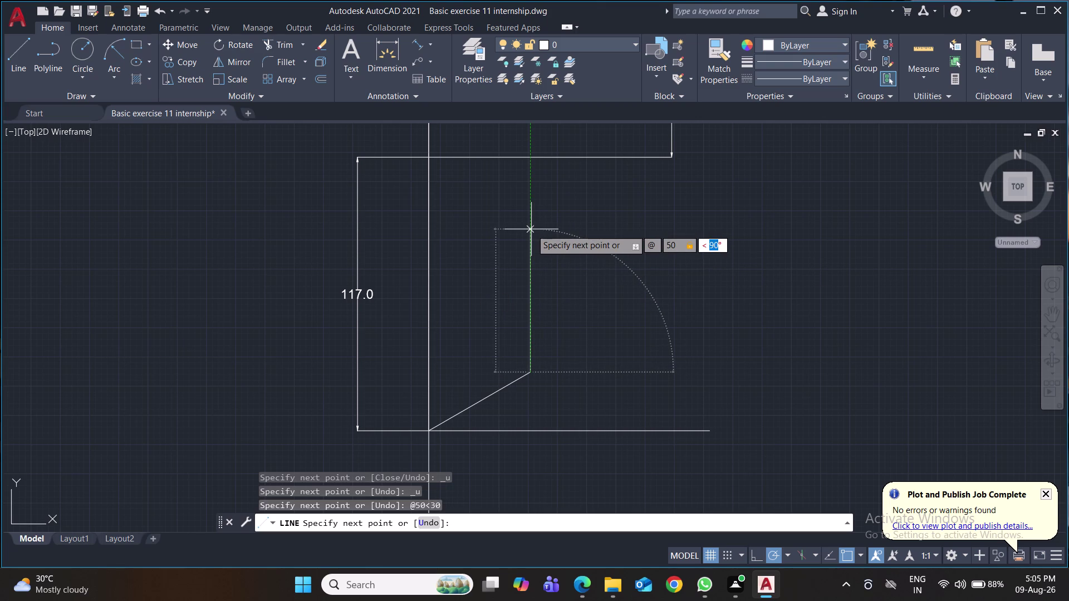
text(90)
key(Return)
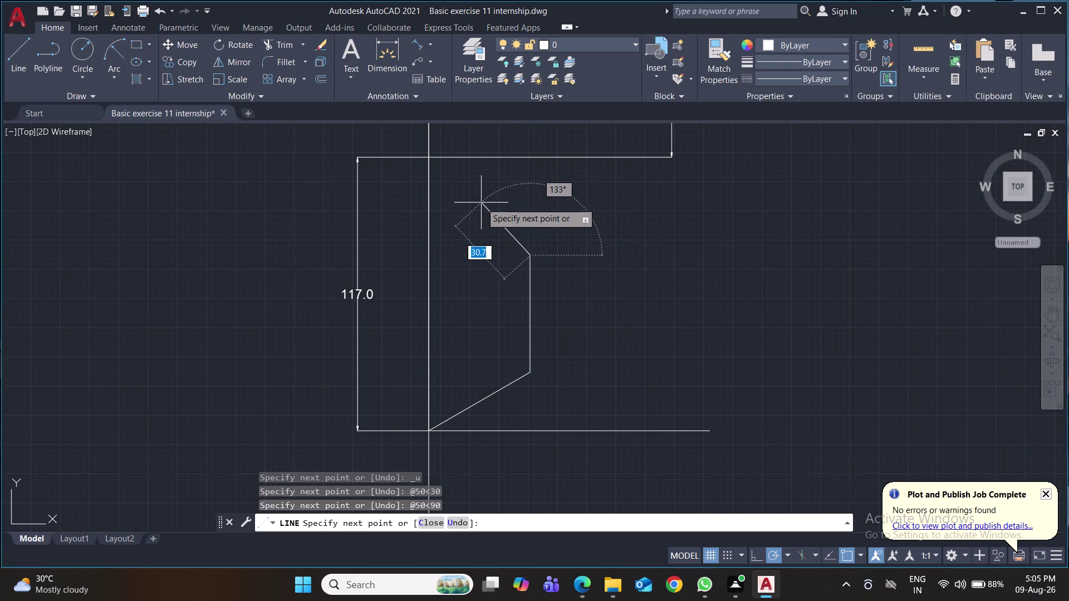
key(shift+at)
text(50)
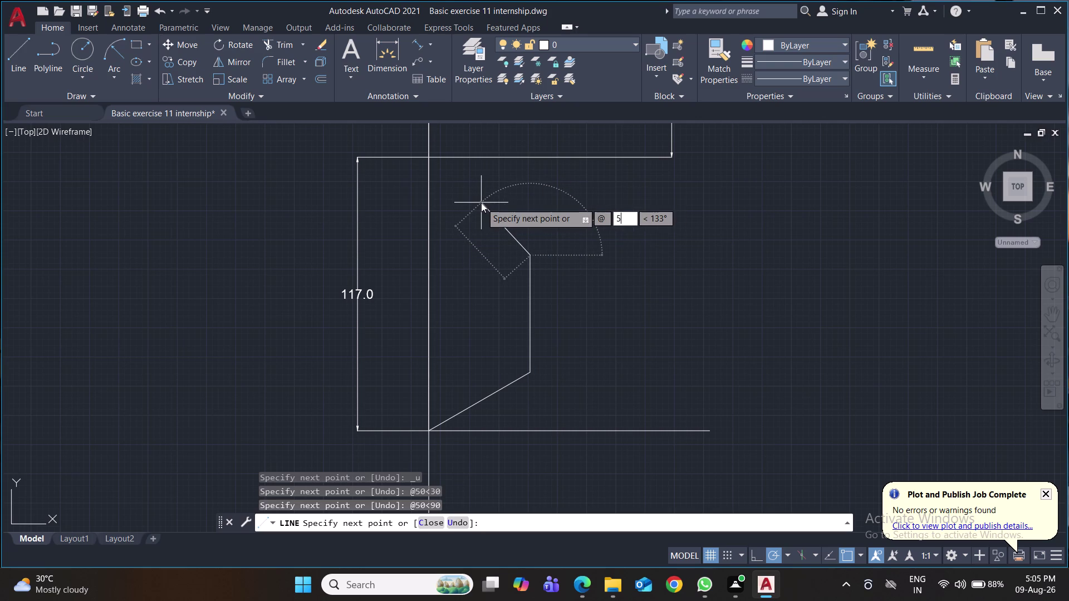
key(Tab)
text(150)
key(Return)
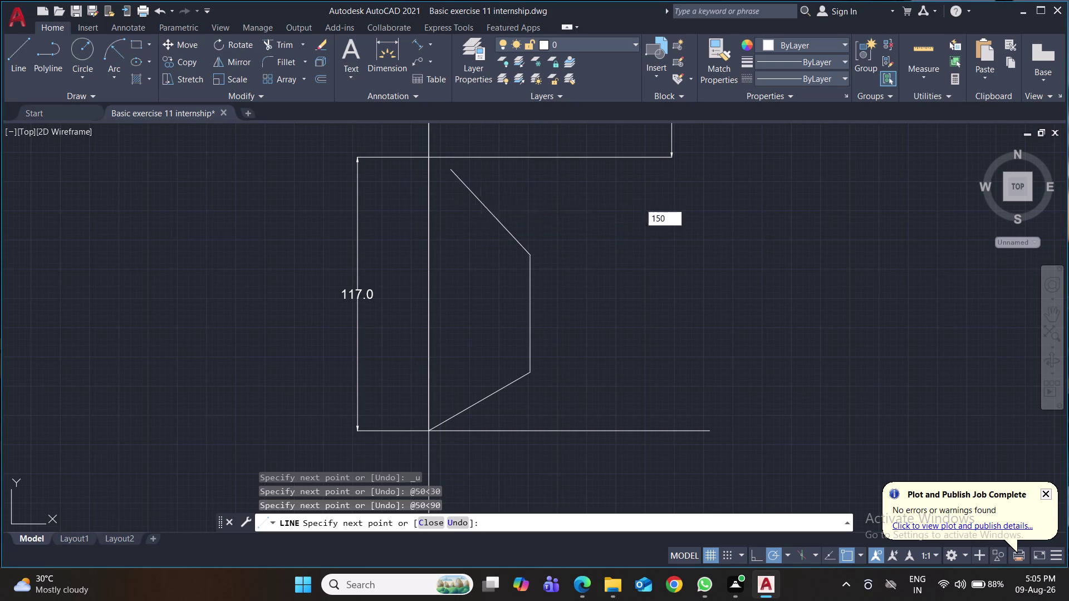
key(ctrl+z)
key(ctrl+z)
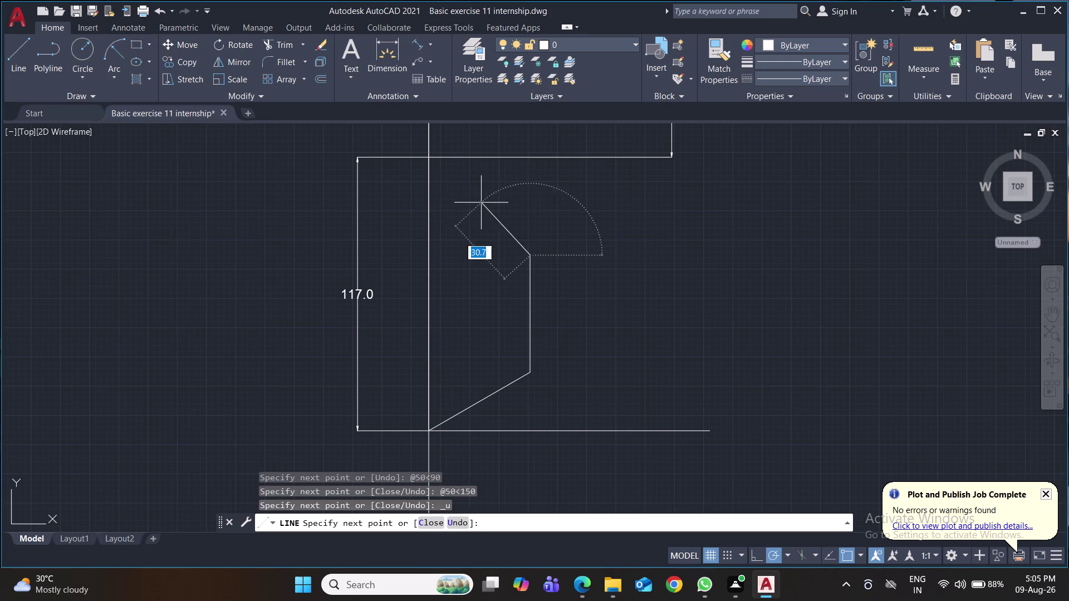
key(ctrl+z)
text(@)
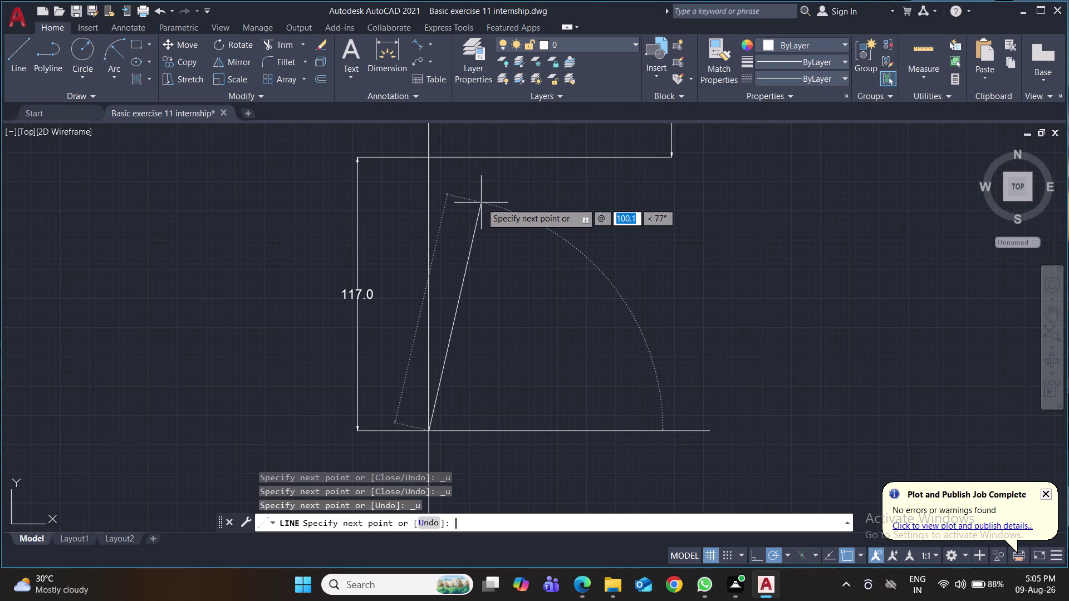
Draw 60-unit line segments at 30°, 90° and 150° from the base corner.
text(60)
key(Tab)
text(30)
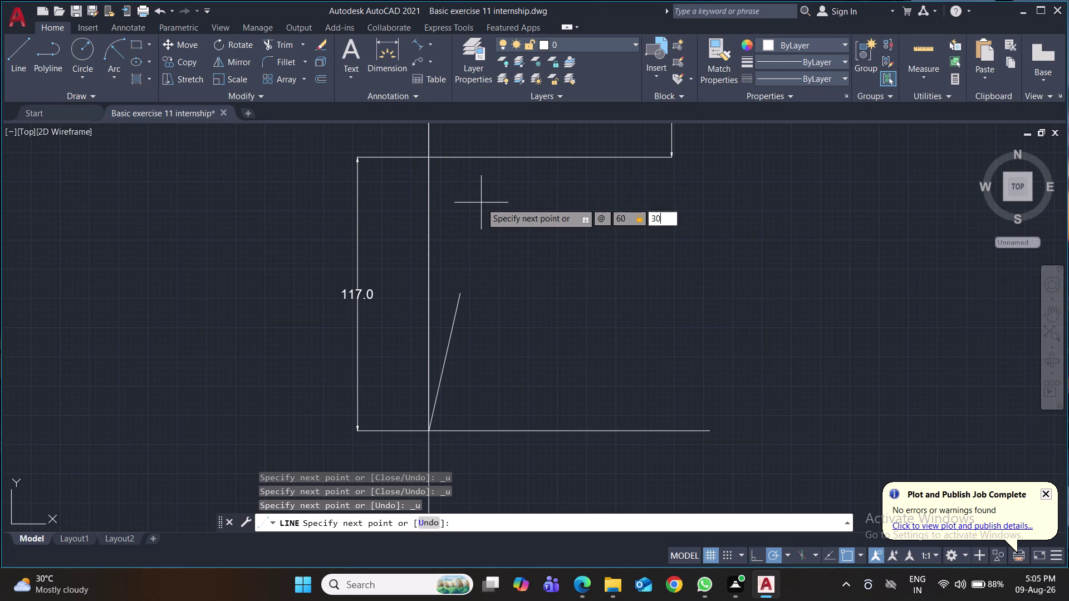
key(Return)
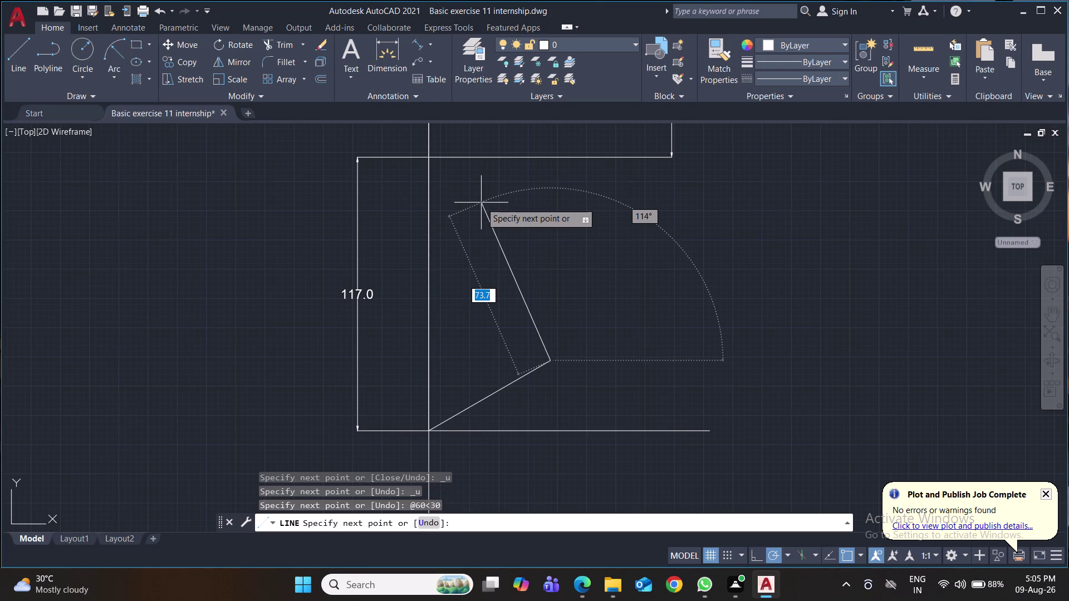
key(shift+at)
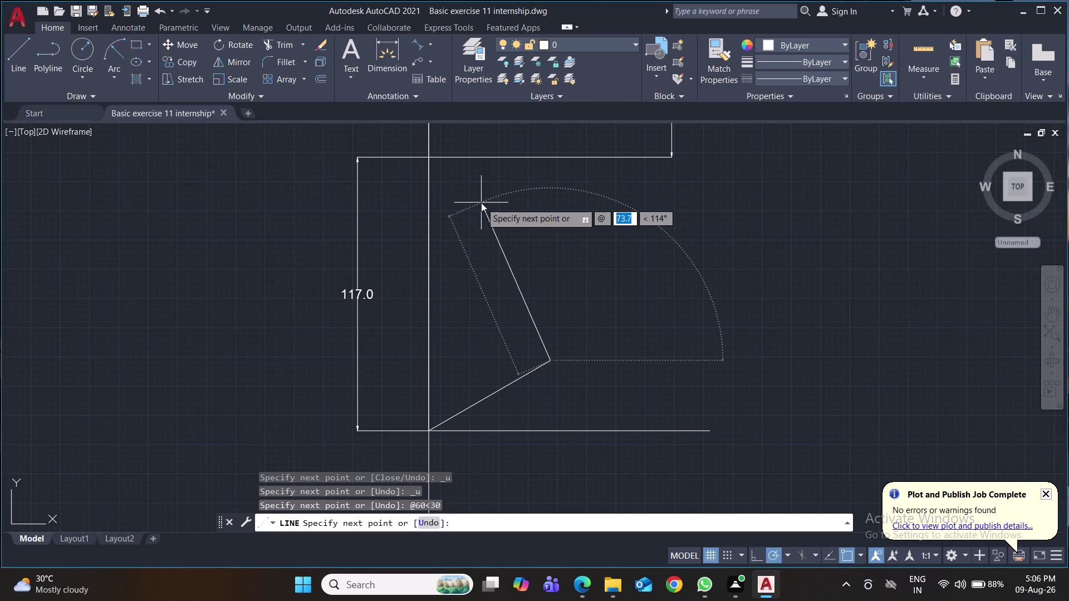
text(60)
key(Tab)
text(90)
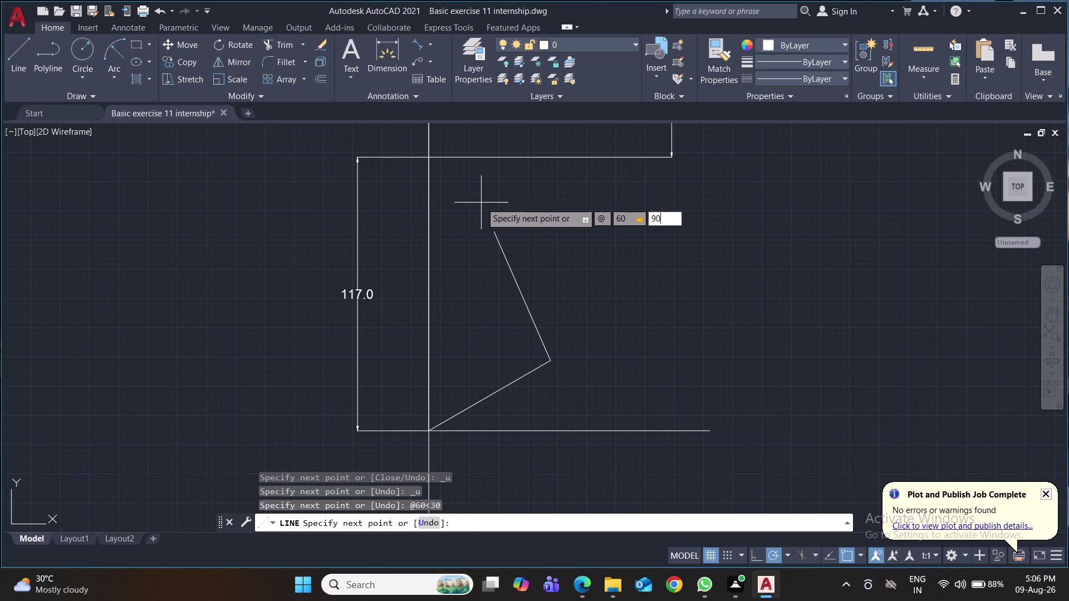
key(Return)
key(shift+at)
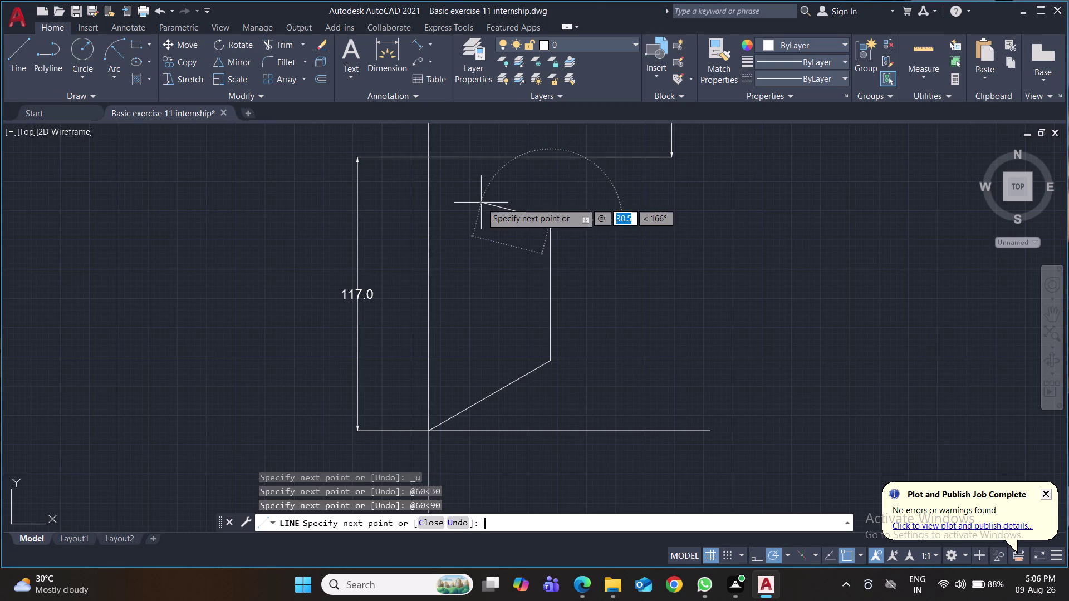
text(60)
key(Tab)
text(1)
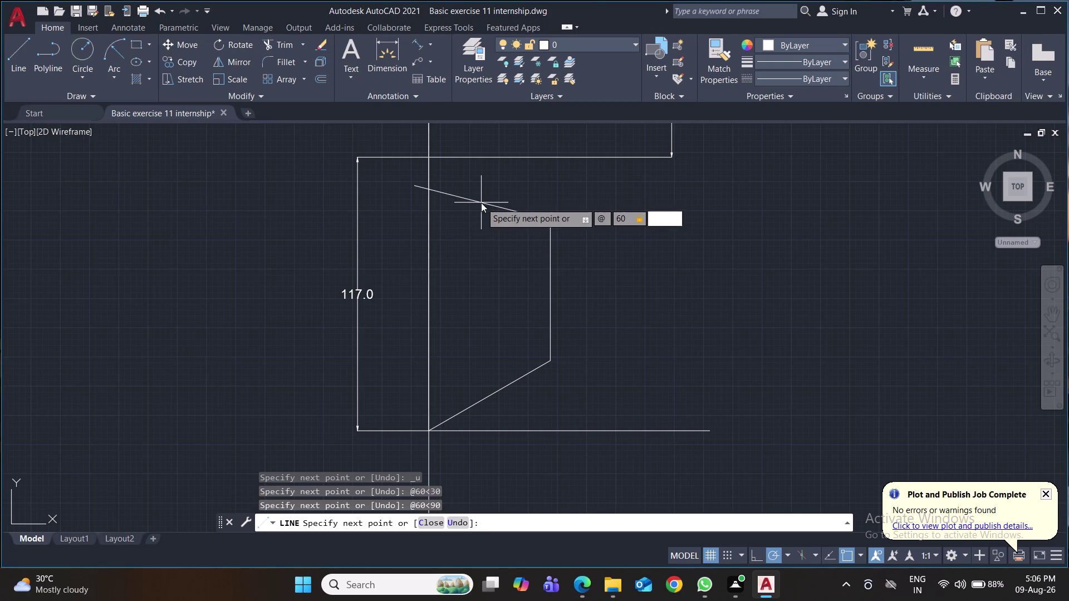
text(50)
key(Return)
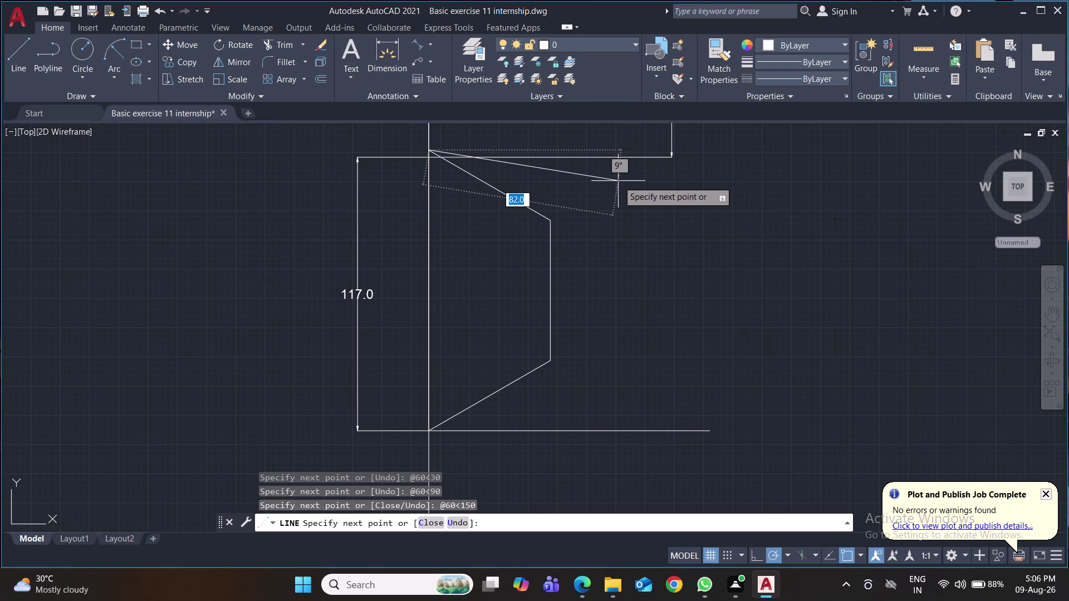
Undo the 150°, 90° and 30° sides so the line restarts at the base corner.
scroll(down, 3)
scroll(up, 3)
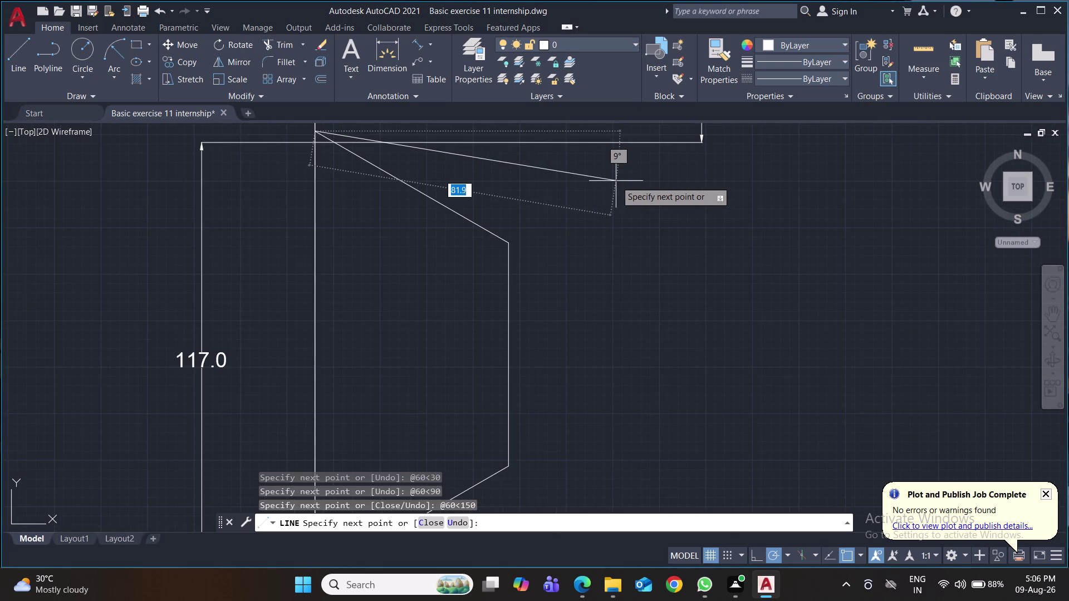
scroll(down, 3)
middle_drag(616, 181, 609, 214)
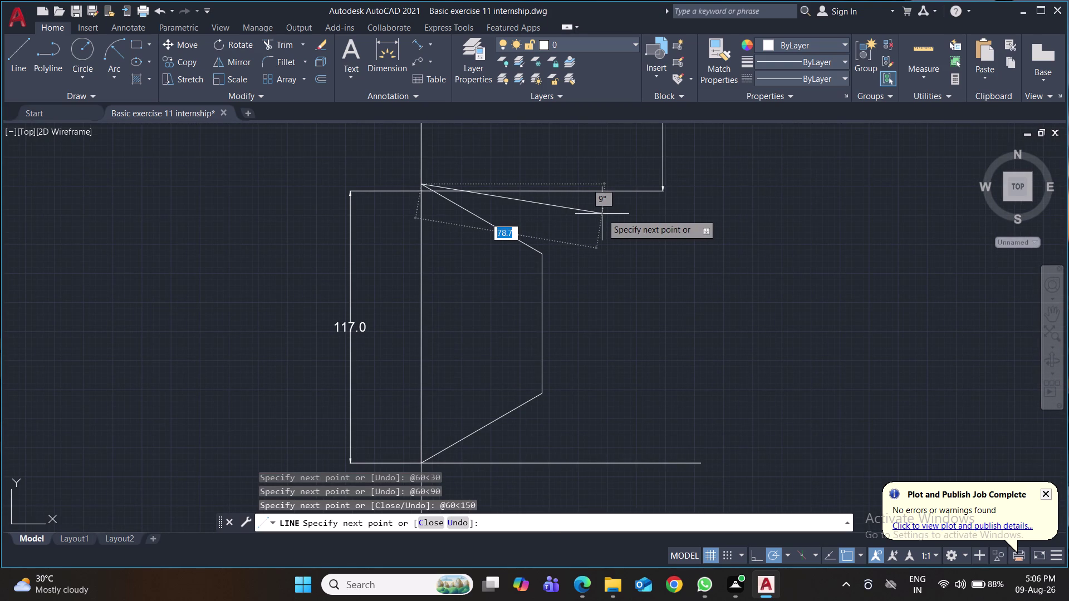
key(ctrl+z)
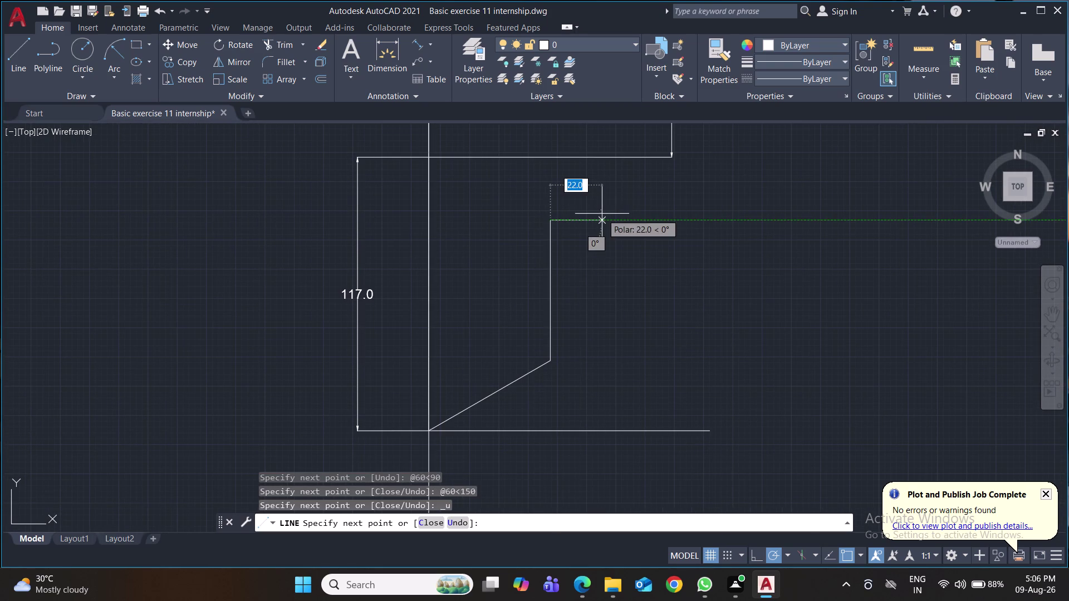
key(ctrl+z)
key(ctrl+z)
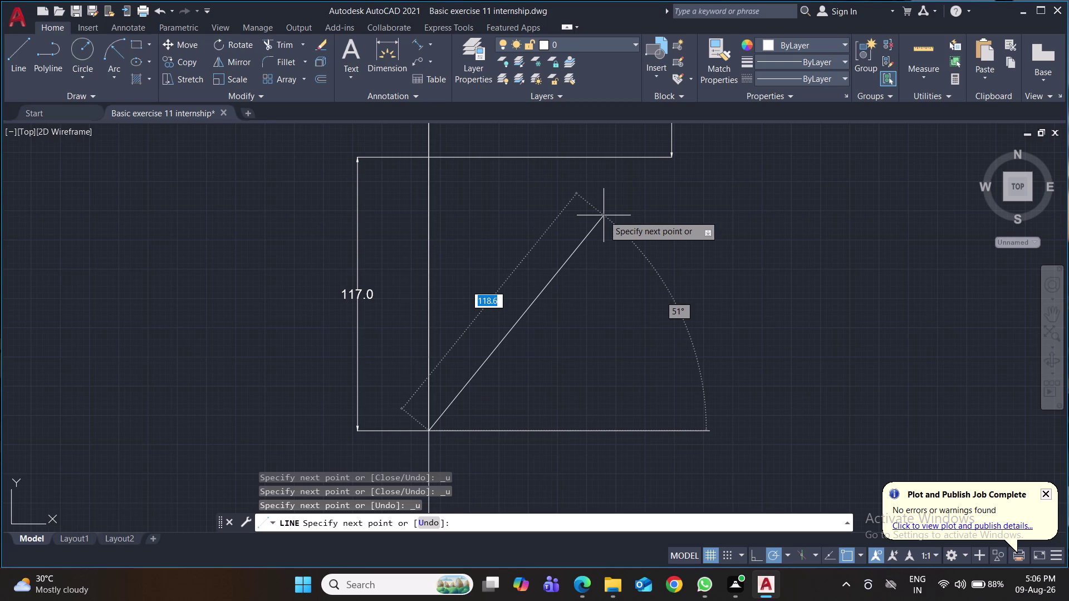
key(shift+at)
text(58)
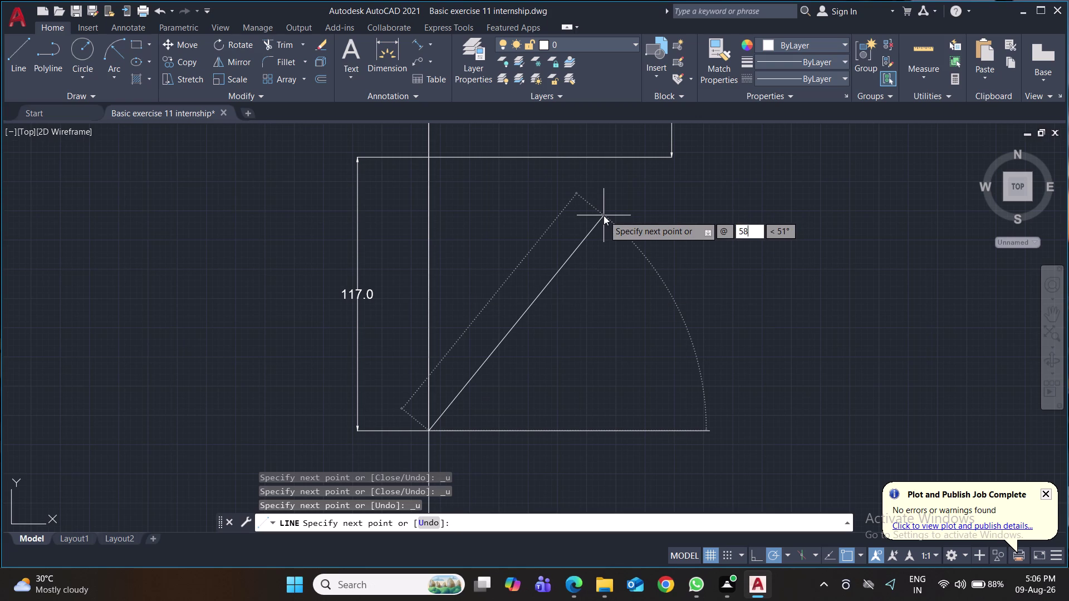
key(Tab)
text(30)
key(Return)
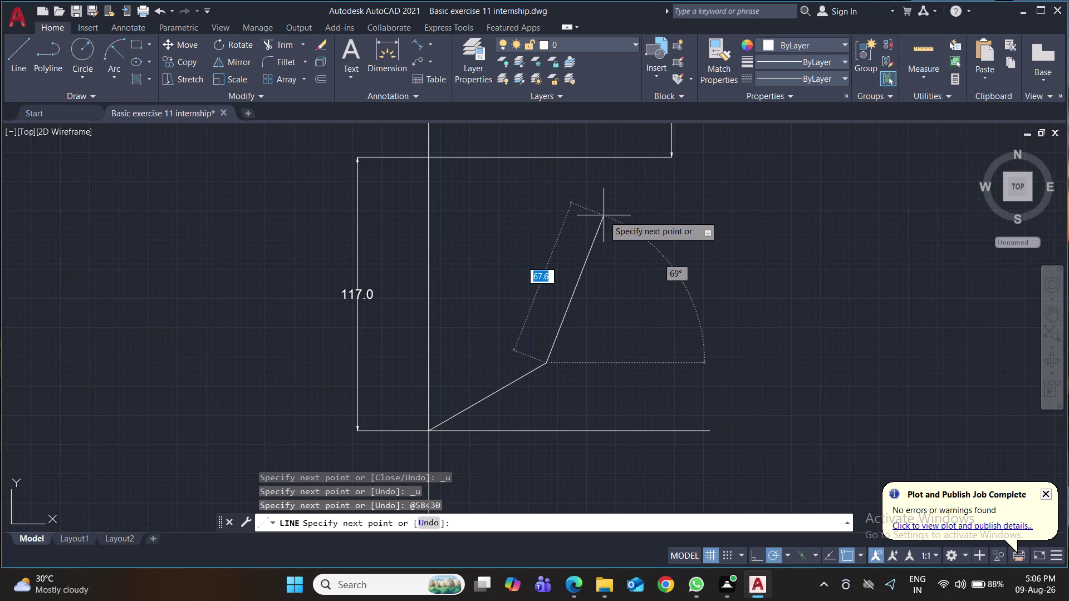
key(shift+at)
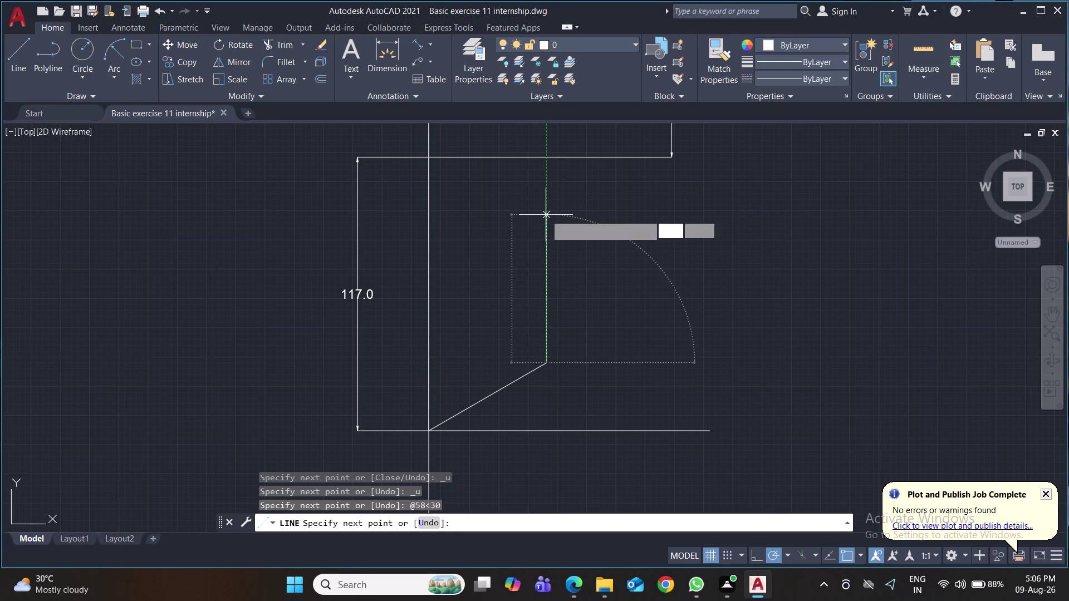
text(58)
key(Tab)
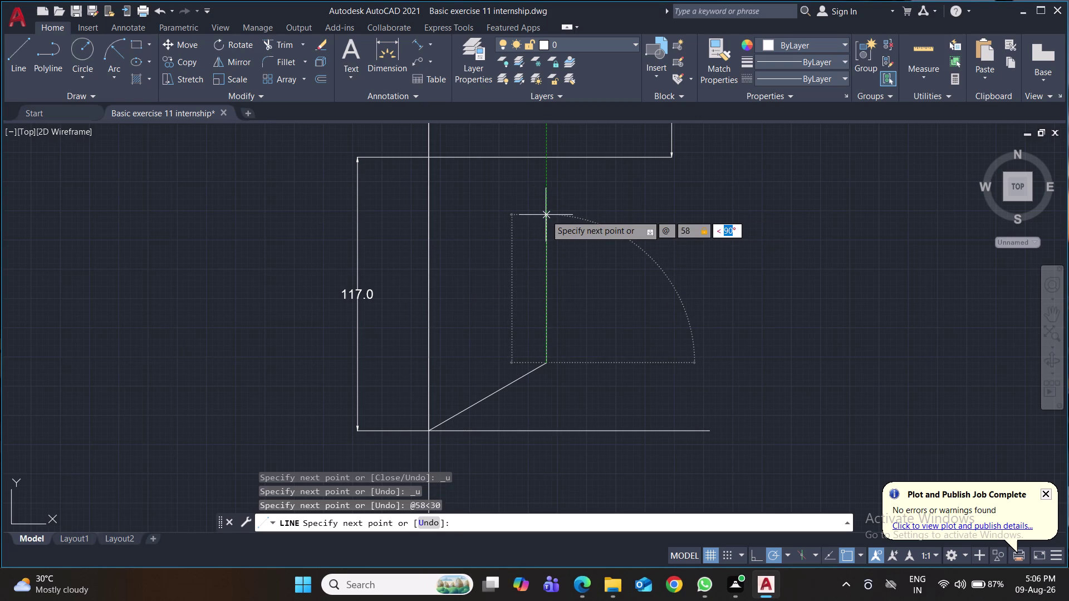
text(90)
key(Return)
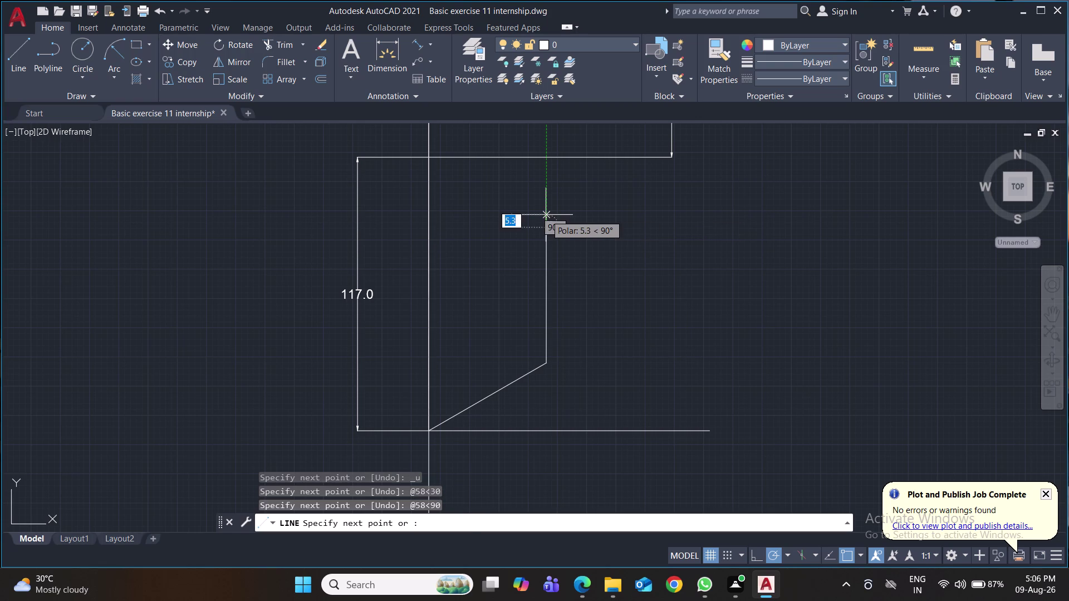
key(shift+at)
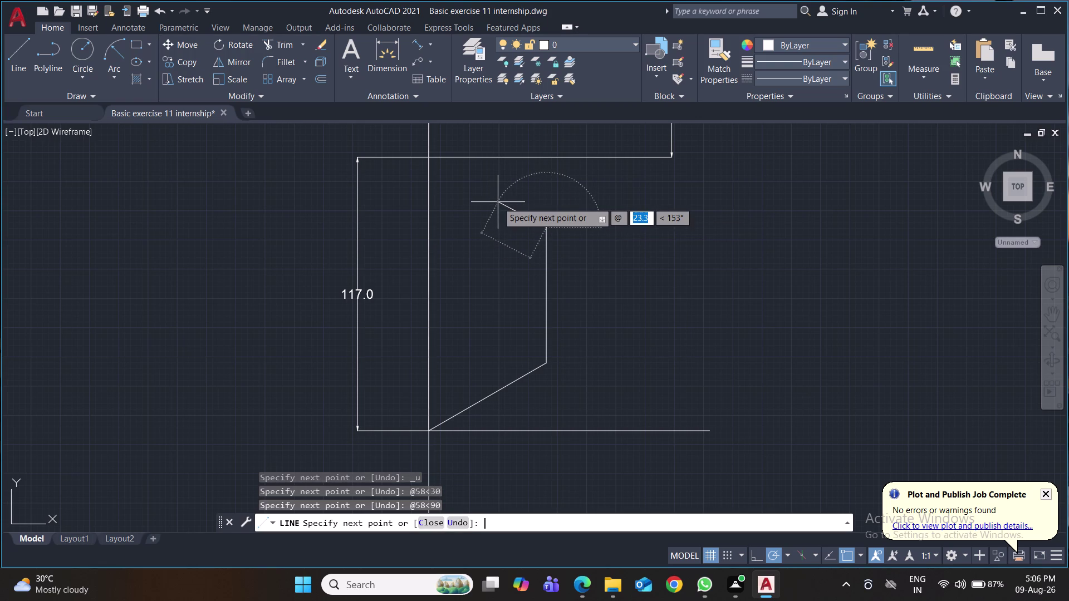
text(58)
key(Tab)
text(1)
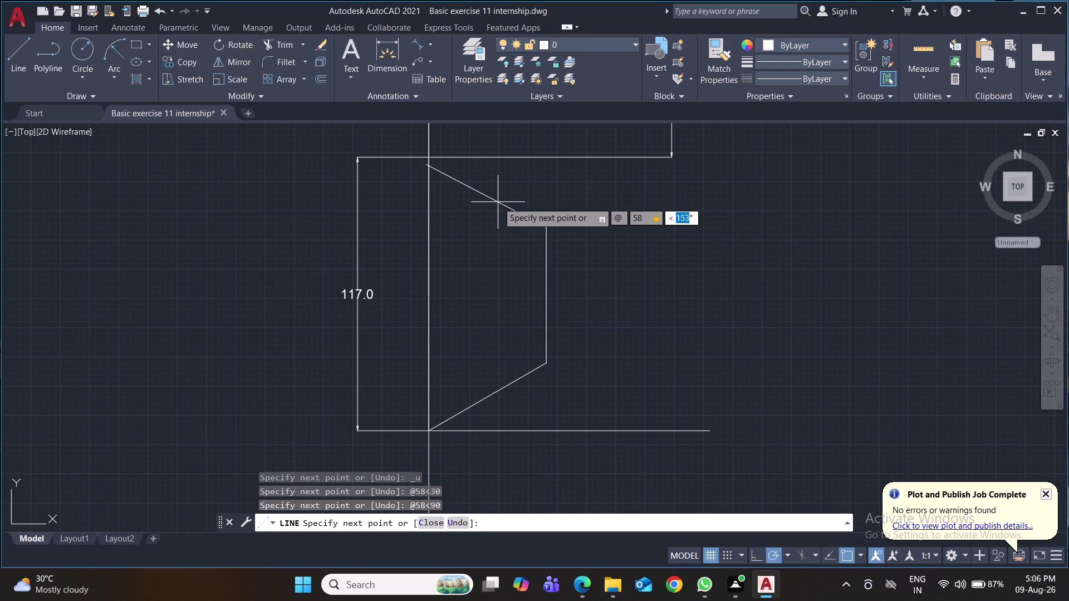
text(50)
key(Return)
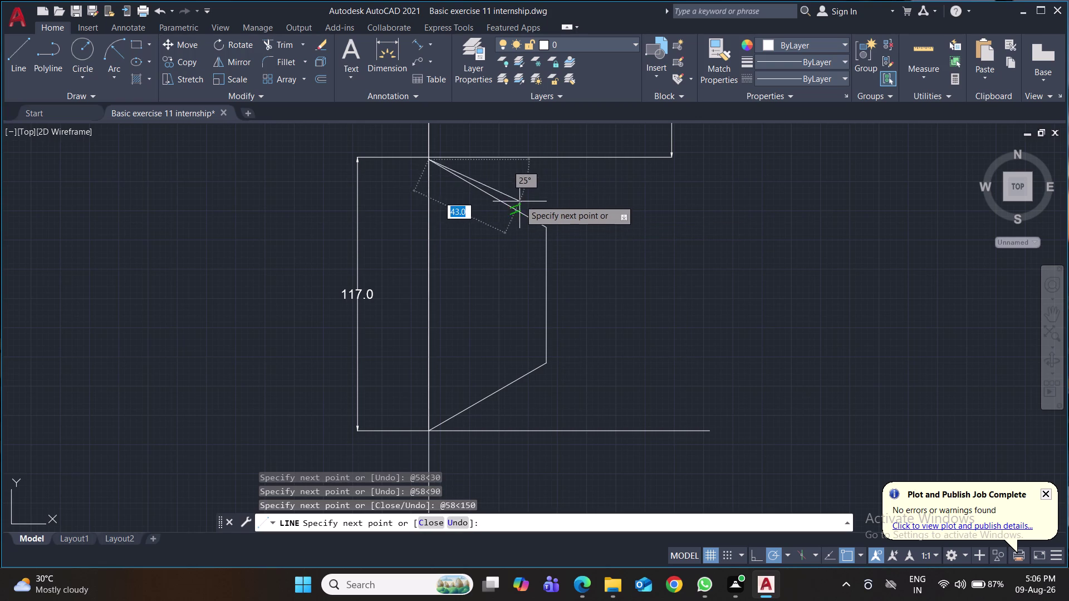
scroll(up, 3)
key(ctrl+z)
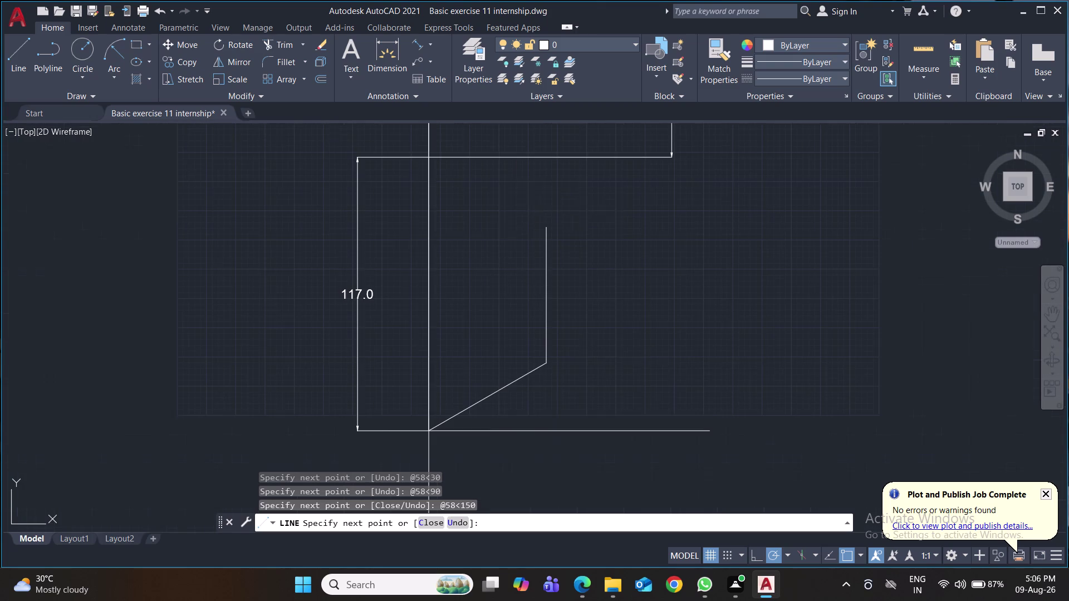
key(ctrl+z)
key(ctrl+z)
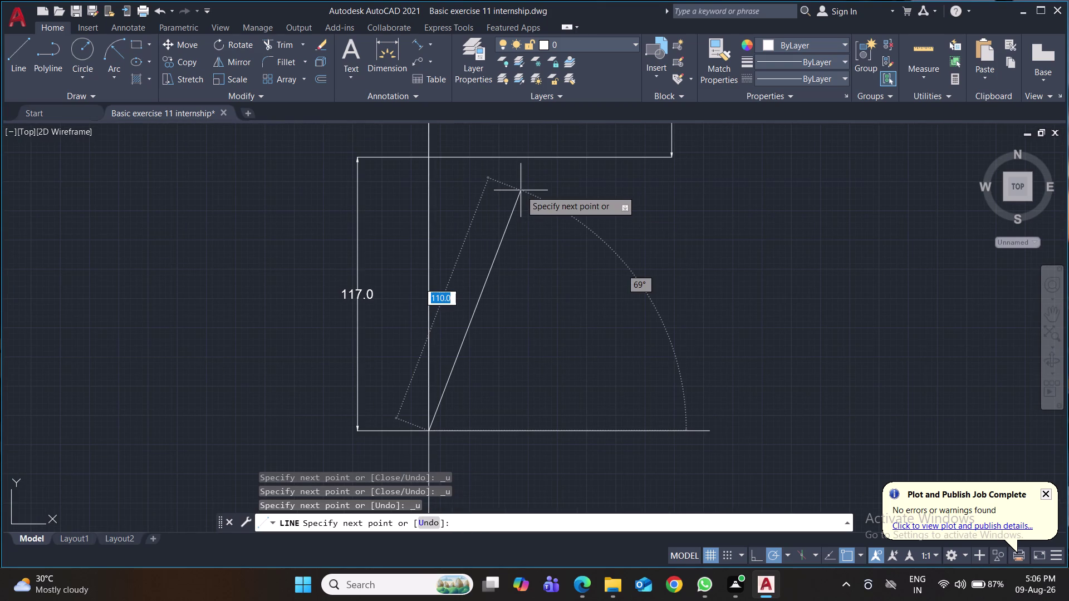
key(shift+at)
text(59)
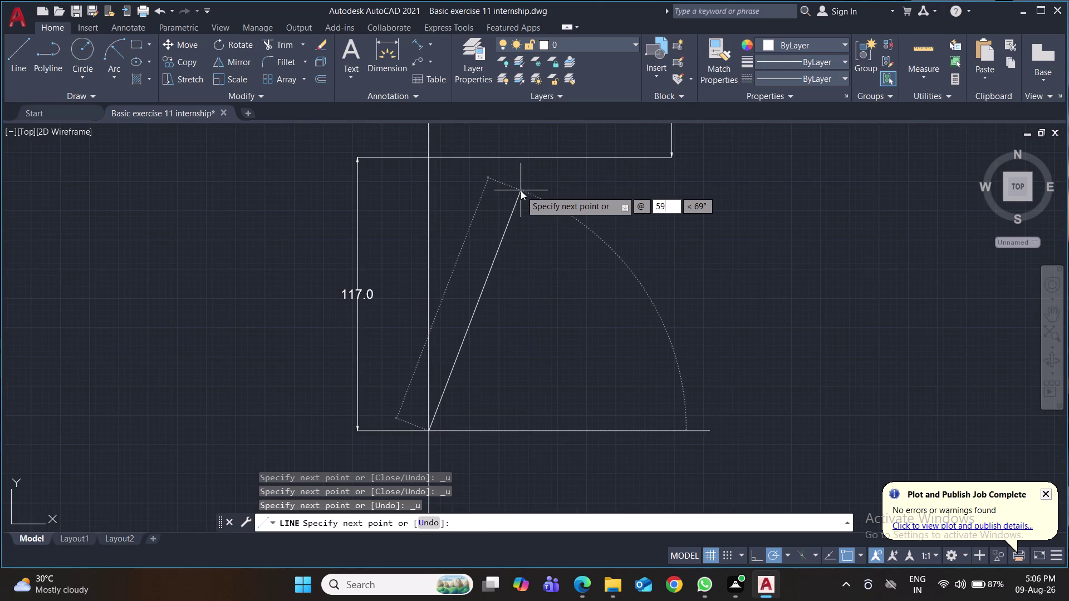
key(Tab)
text(30)
key(Tab)
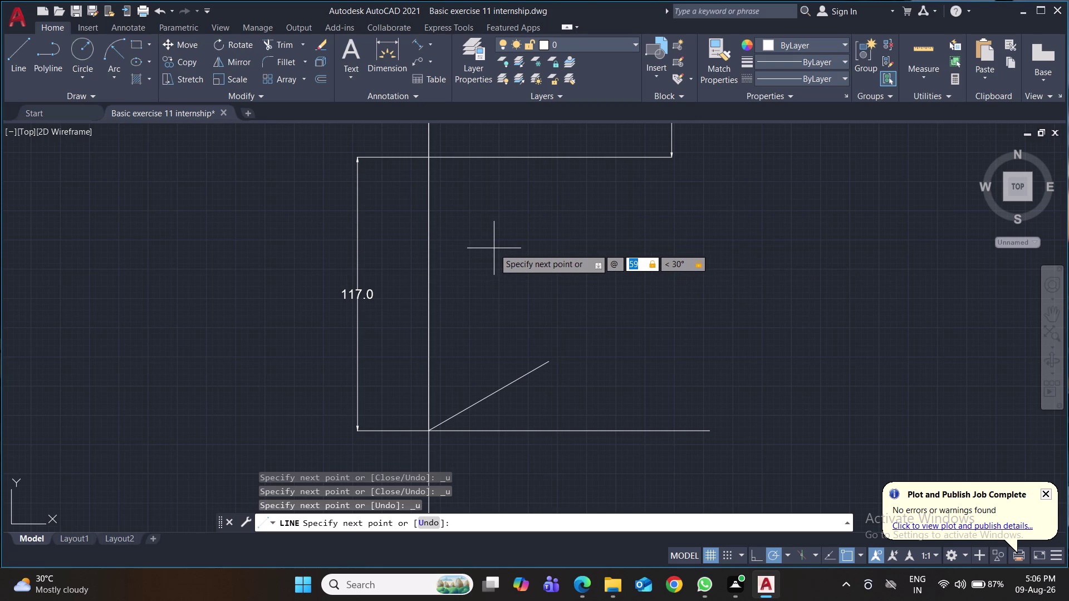
key(Return)
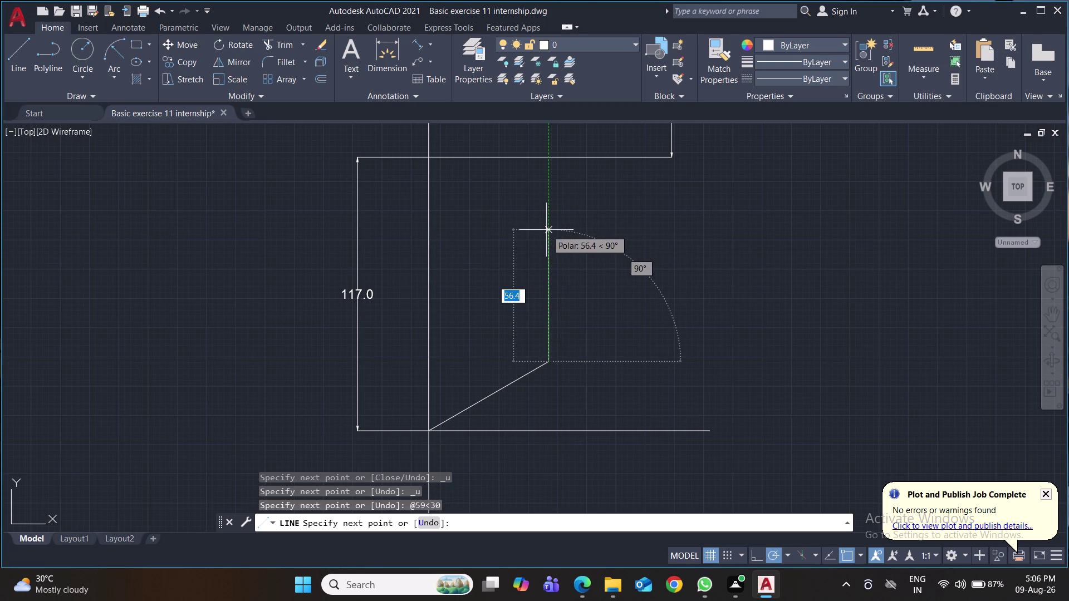
key(shift+at)
text(59)
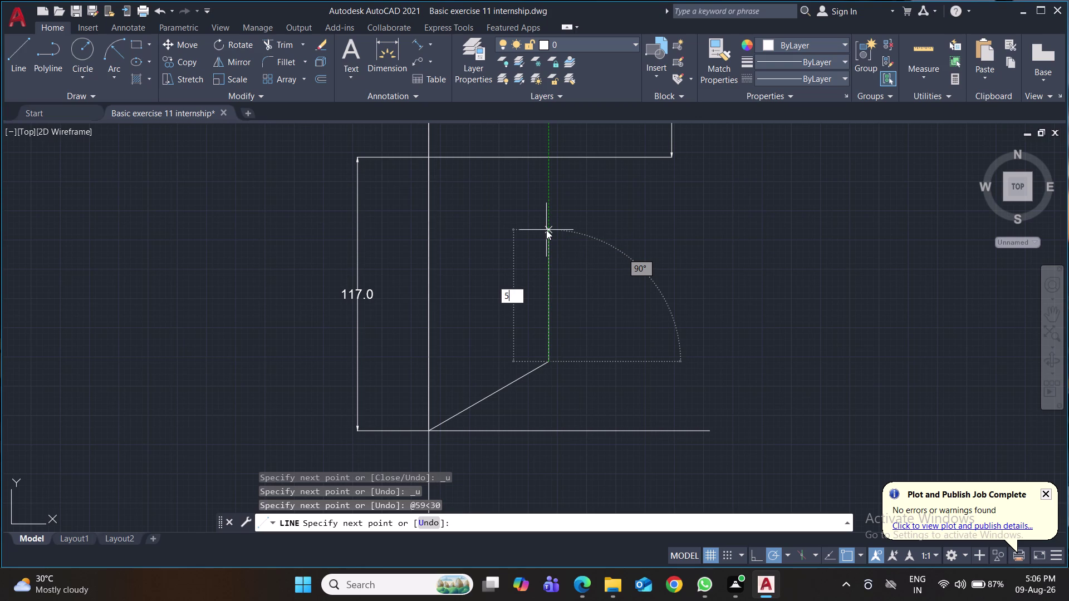
key(Tab)
text(90)
key(Return)
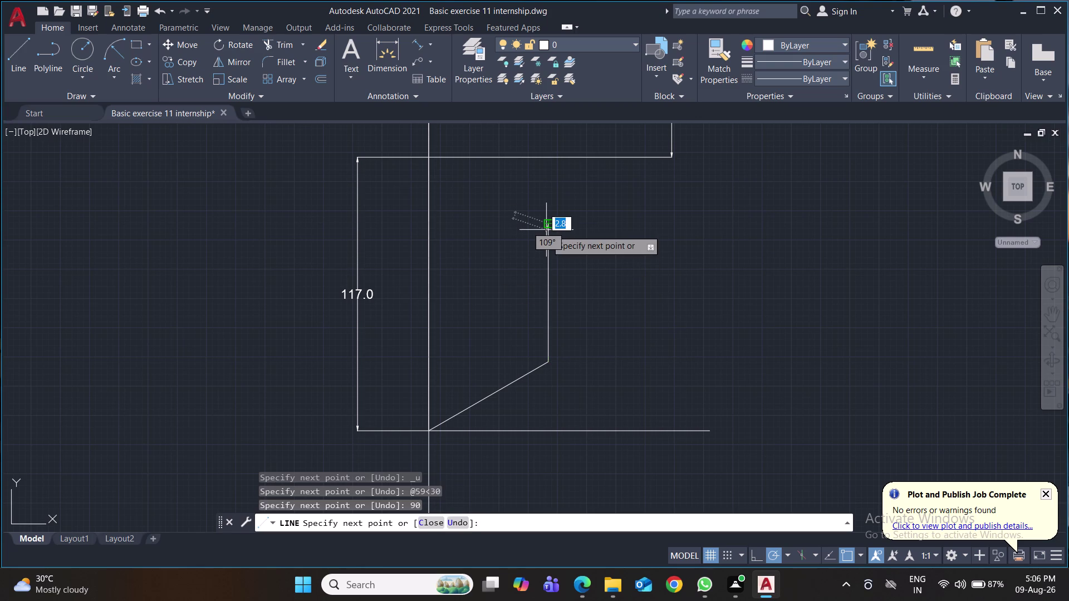
key(shift+at)
text(59)
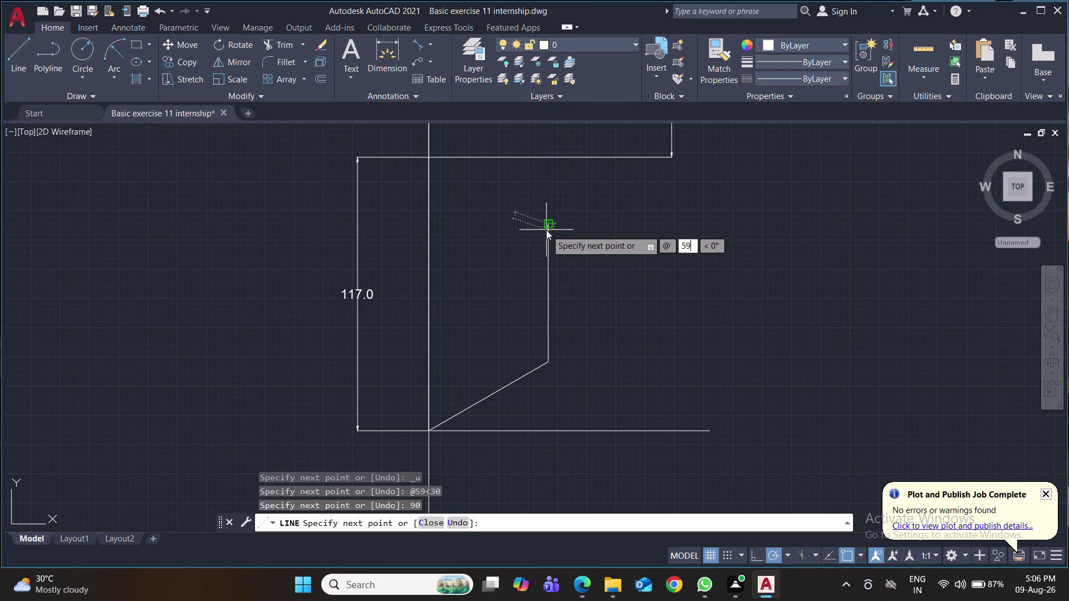
key(Tab)
text(150)
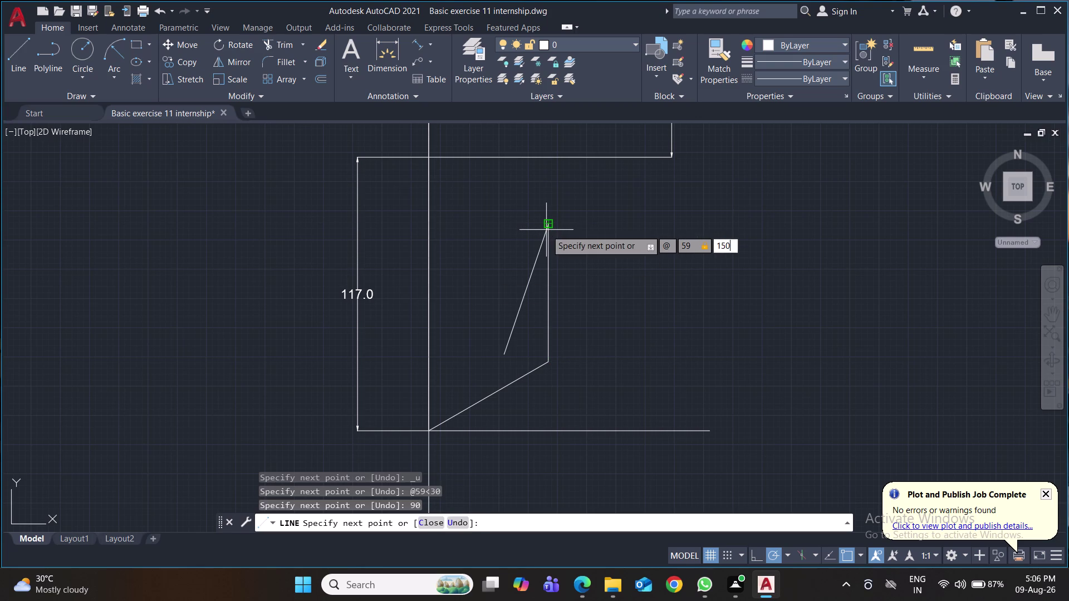
key(Return)
scroll(up, 3)
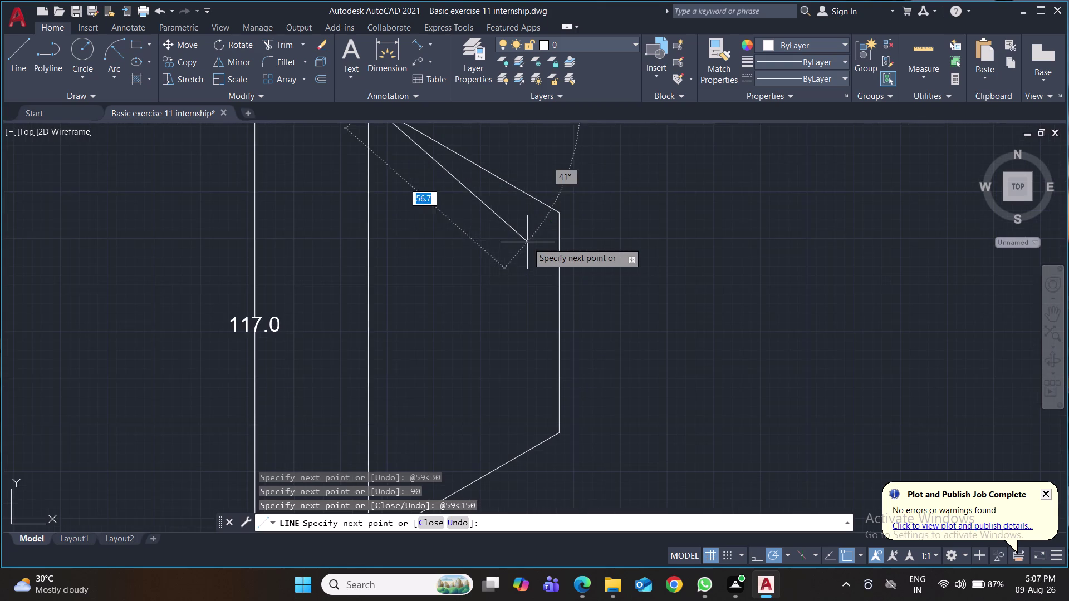
scroll(up, 3)
middle_drag(525, 236, 497, 414)
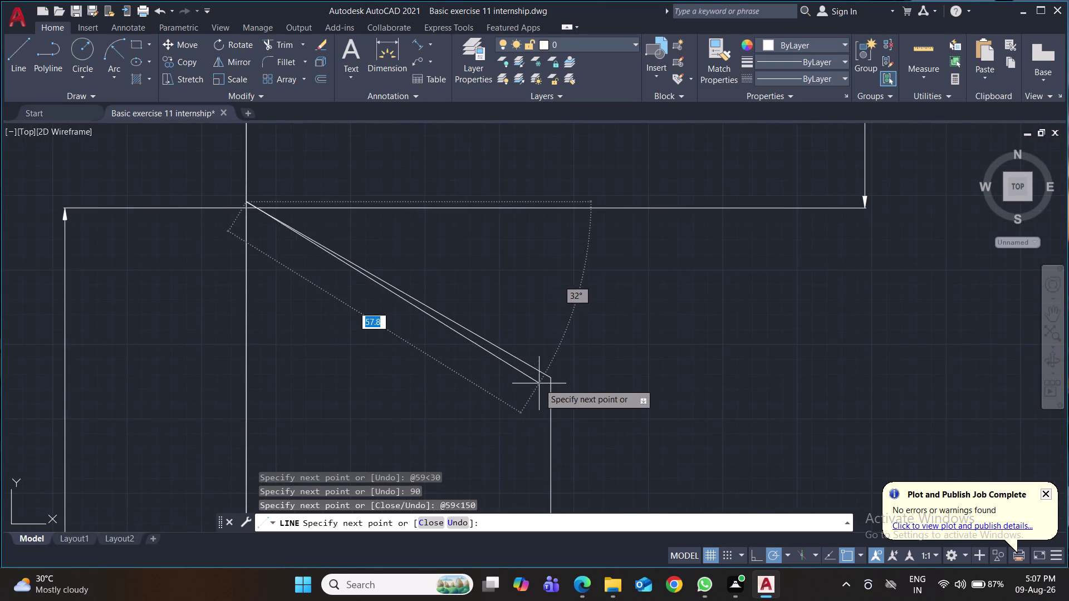
scroll(down, 3)
scroll(down, 3)
scroll(down, 3)
middle_drag(540, 399, 539, 398)
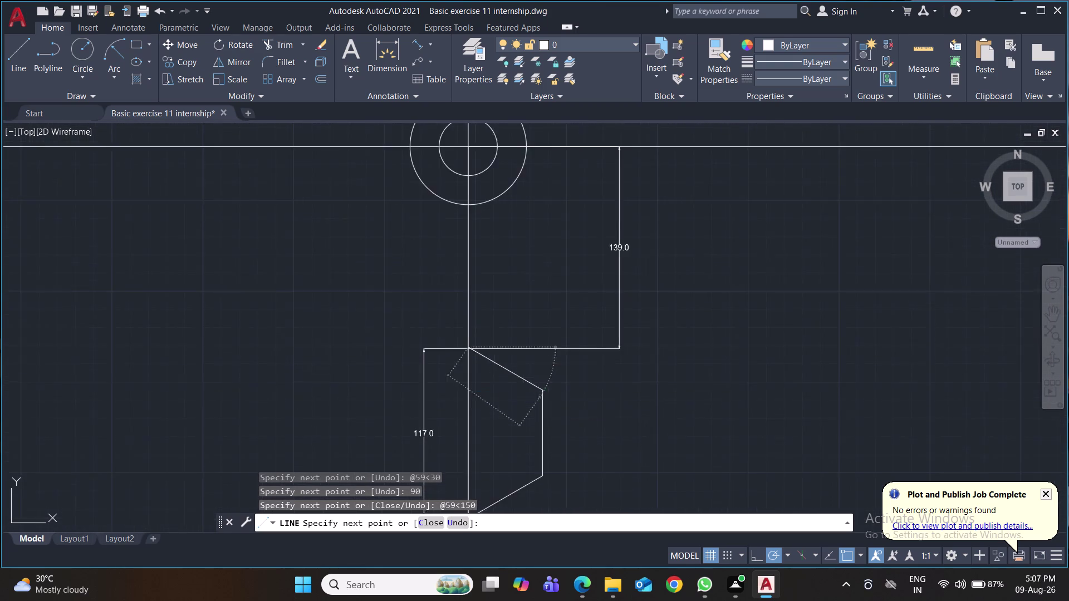
middle_drag(539, 397, 536, 303)
scroll(up, 3)
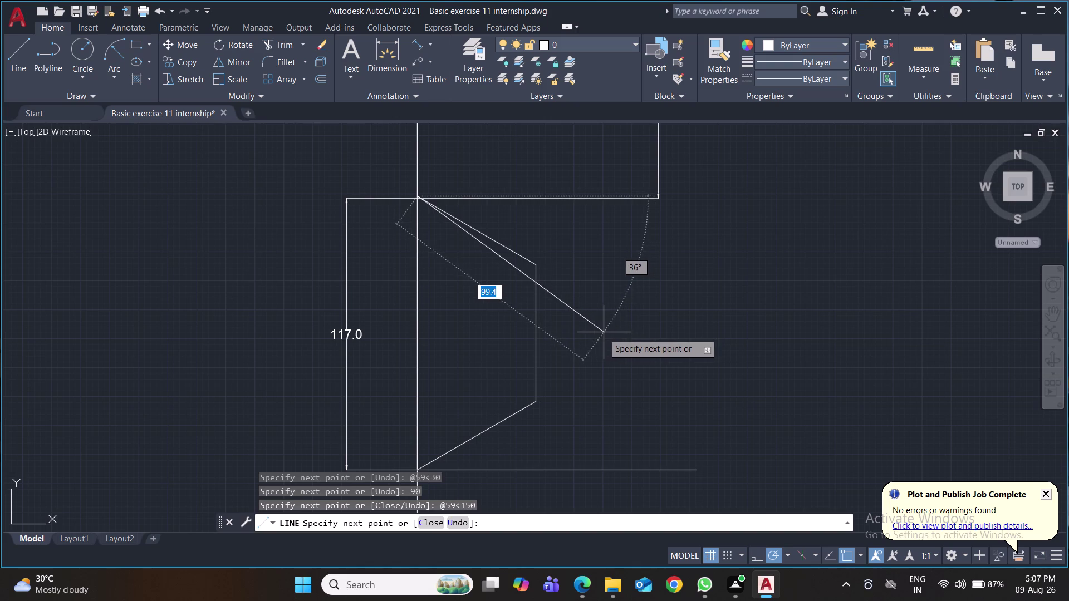
scroll(up, 3)
scroll(down, 3)
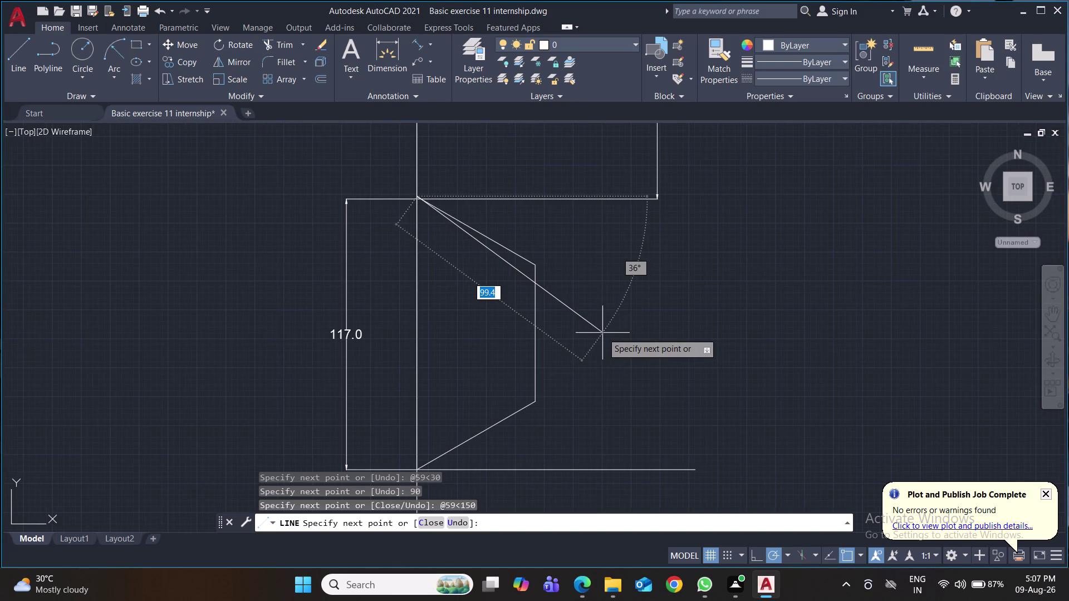
key(ctrl+z)
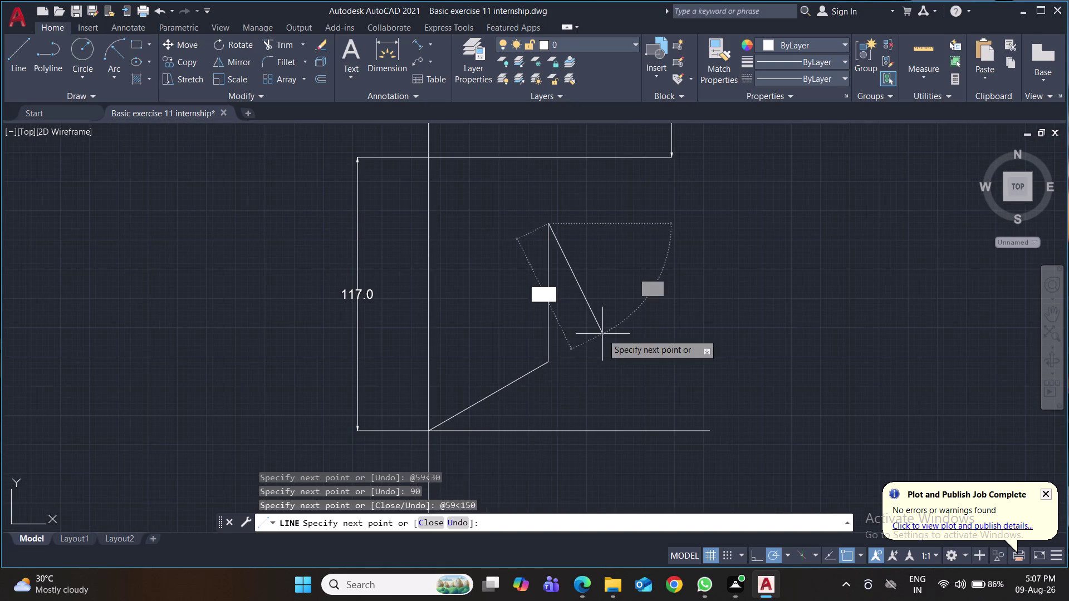
key(ctrl+z)
Undo the previous side and redraw it as a 58.5-unit side at 30°.
key(ctrl+z)
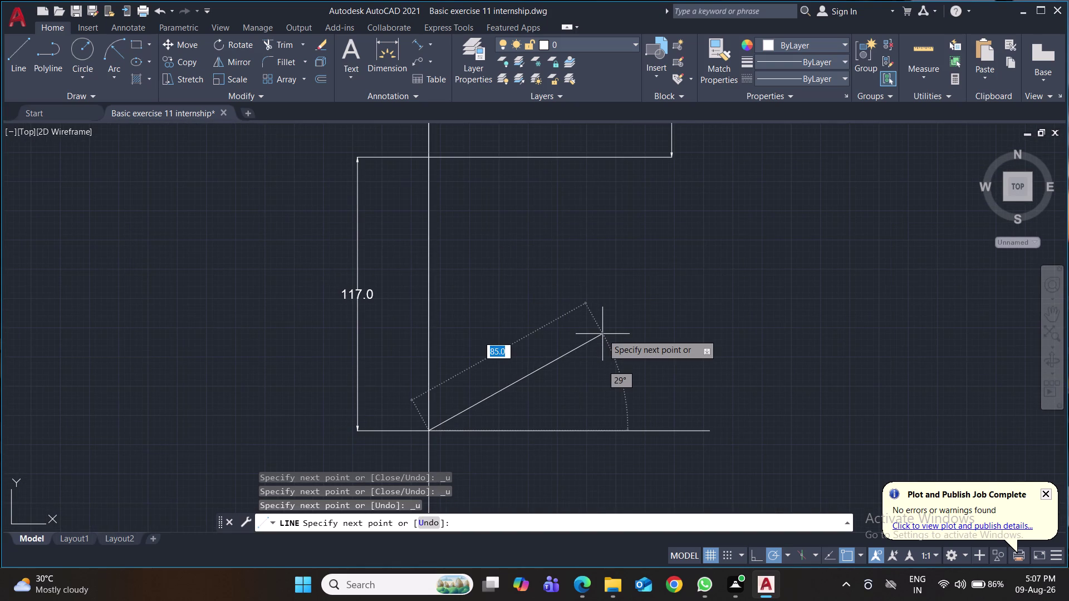
key(shift+at)
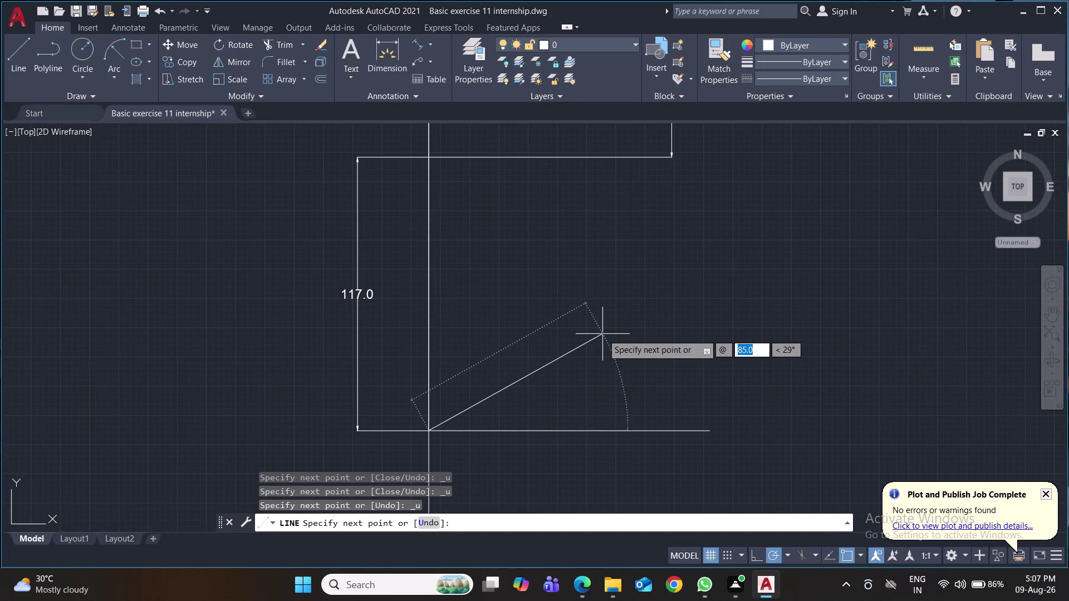
text(58)
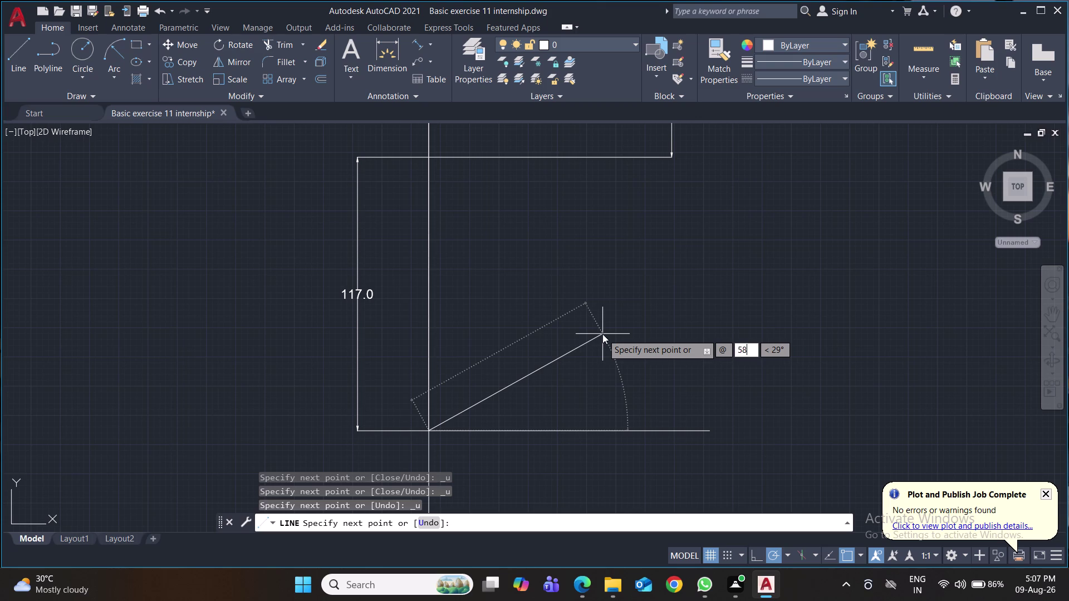
text(.5)
key(Tab)
text(30)
key(Return)
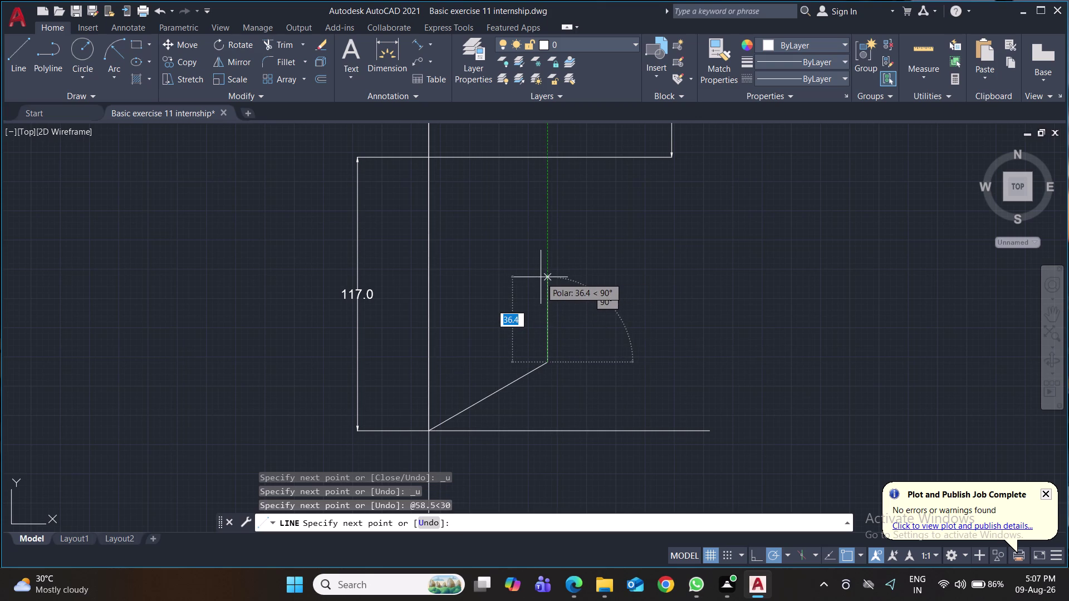
Add the 58.5-unit right vertical side at 90°.
key(shift+at)
text(58)
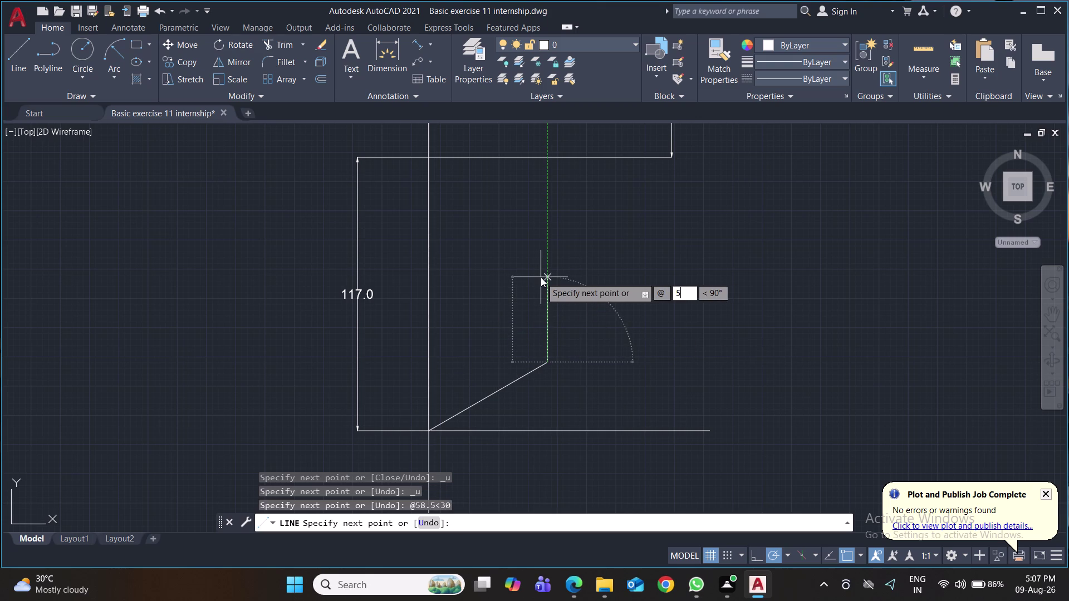
text(.5)
key(Tab)
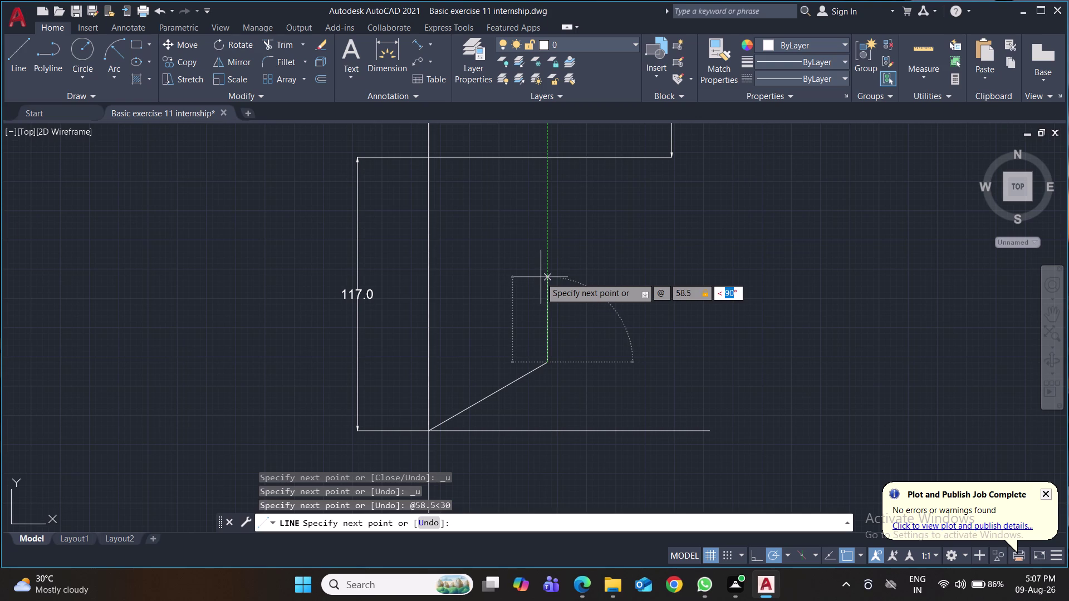
text(90)
key(Return)
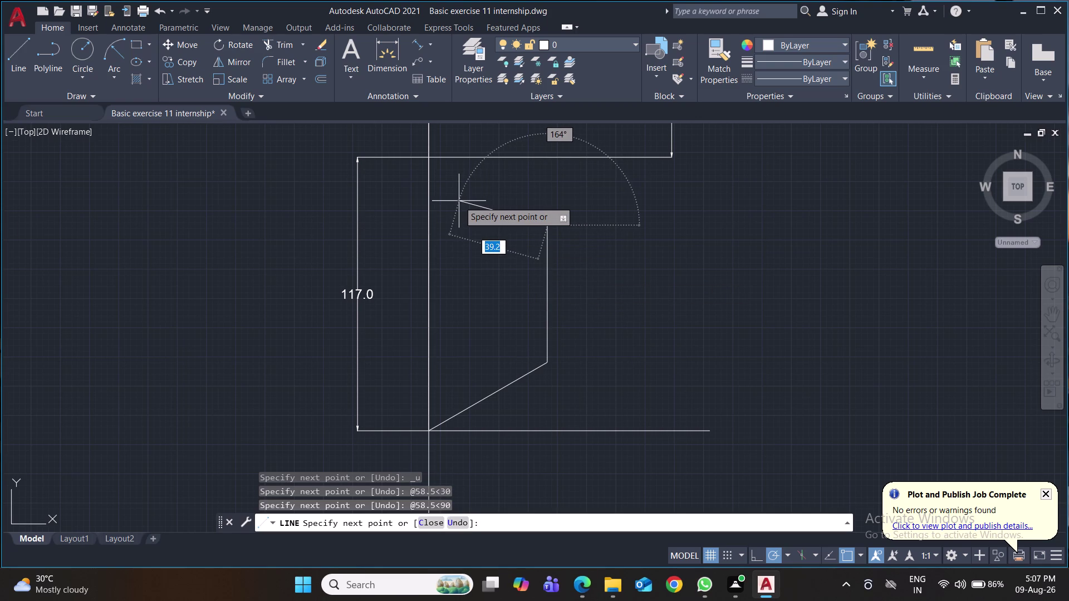
Add the 58.5-unit upper-right side at 150° and end the line.
key(shift+at)
text(58)
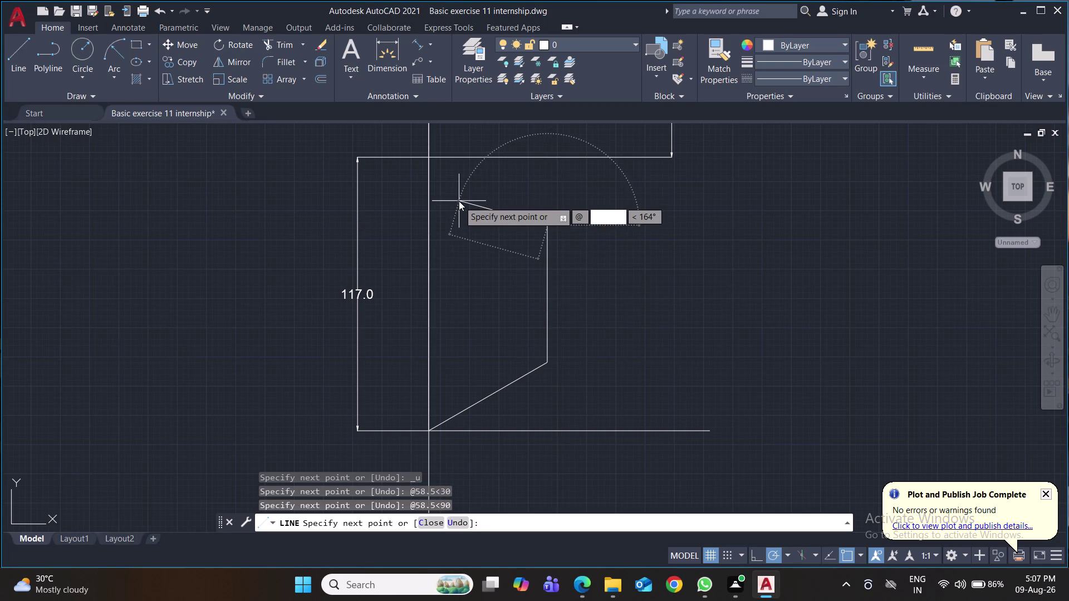
text(.5)
key(Tab)
text(15)
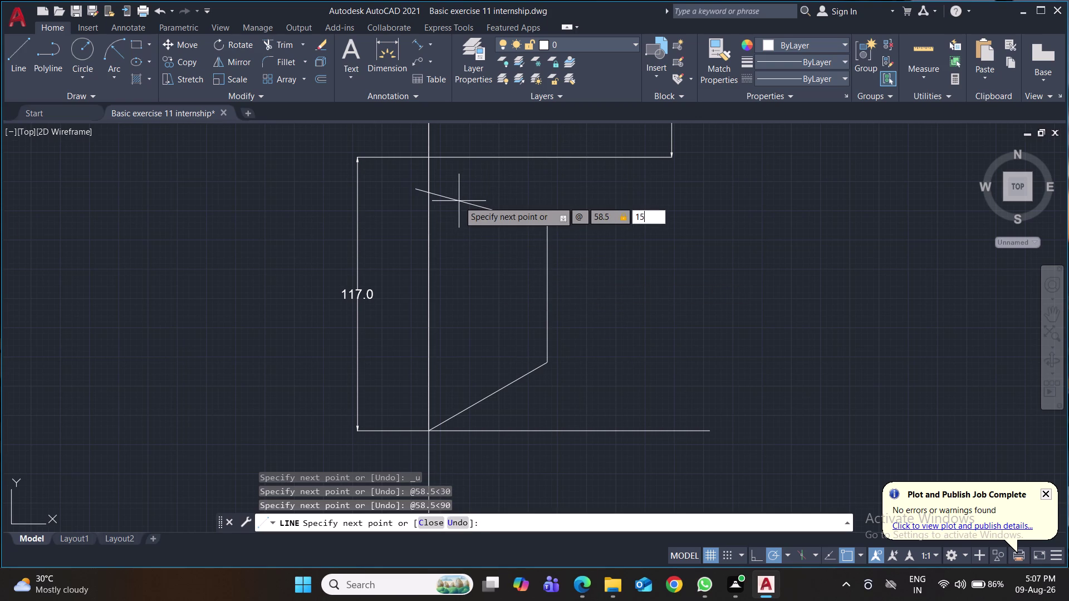
text(0)
key(Return)
key(Return)
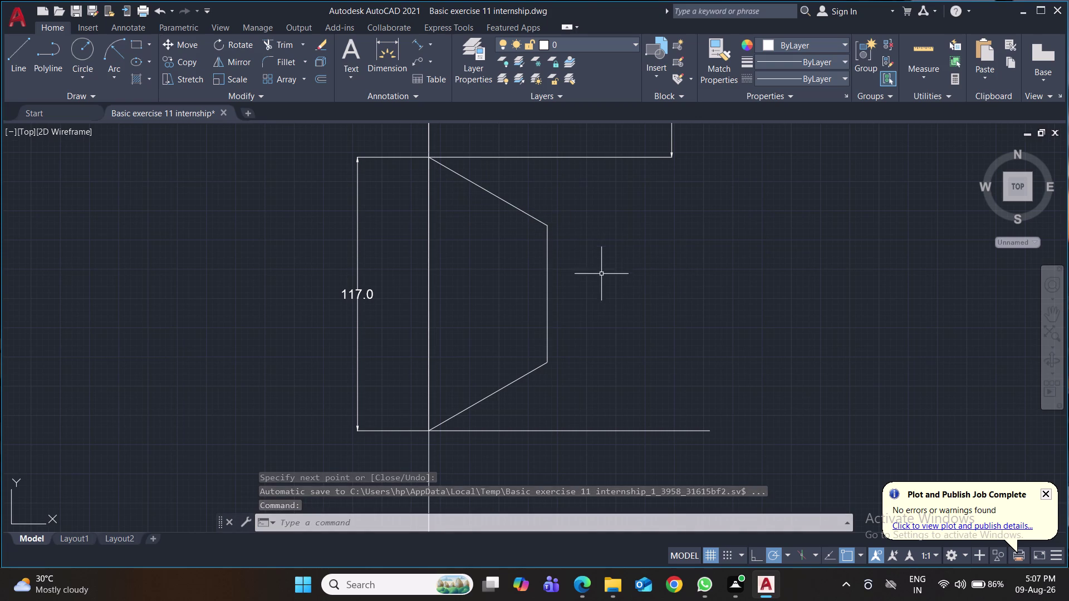
click(15, 60)
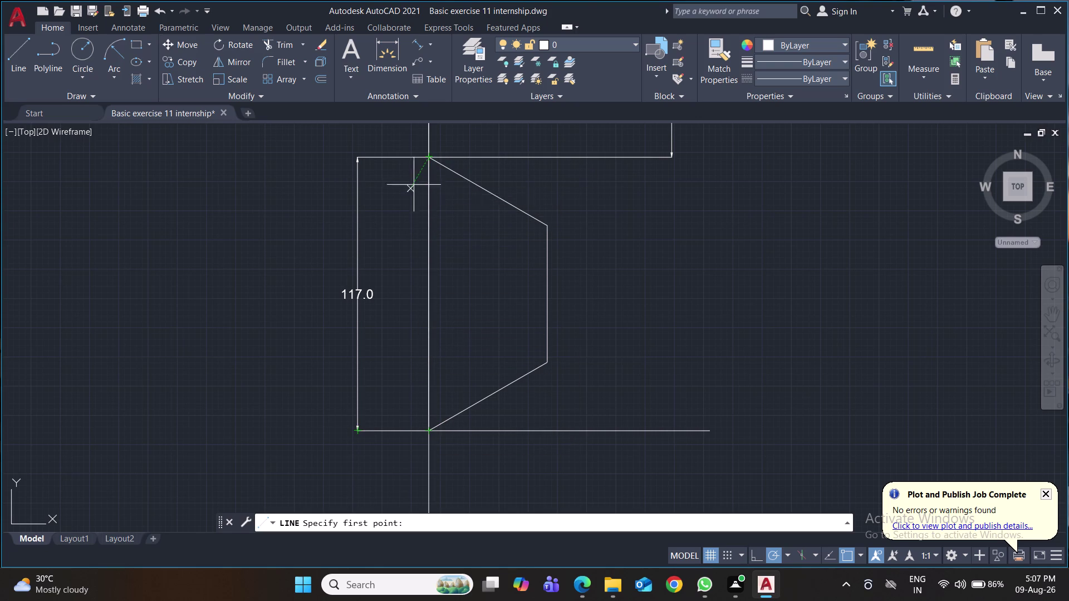
Start a line at the hexagon's top point, then undo a 58.5 side drawn at 150°.
click(428, 160)
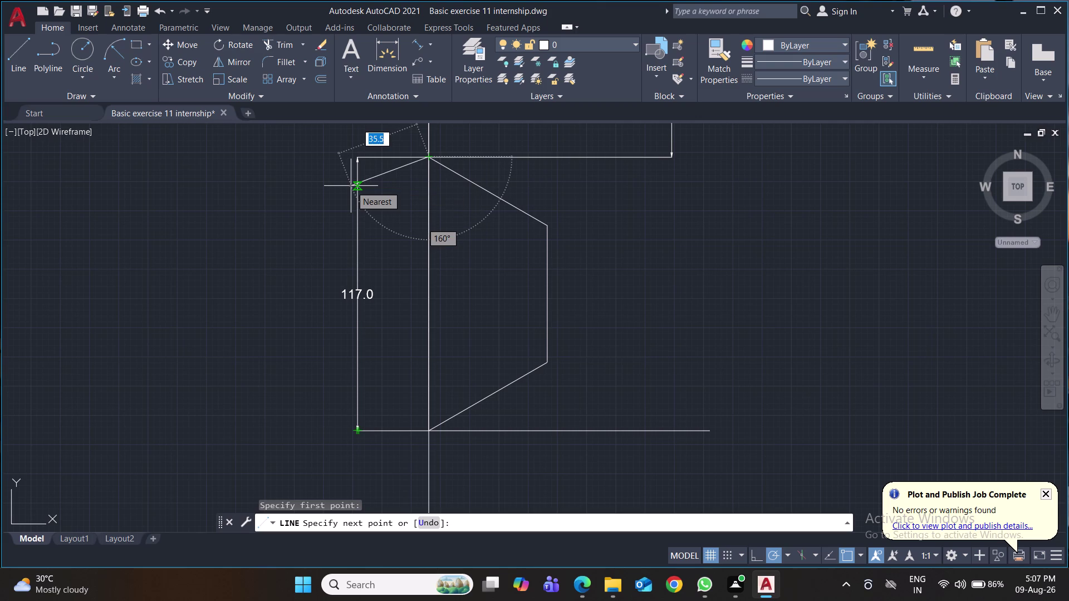
text(@)
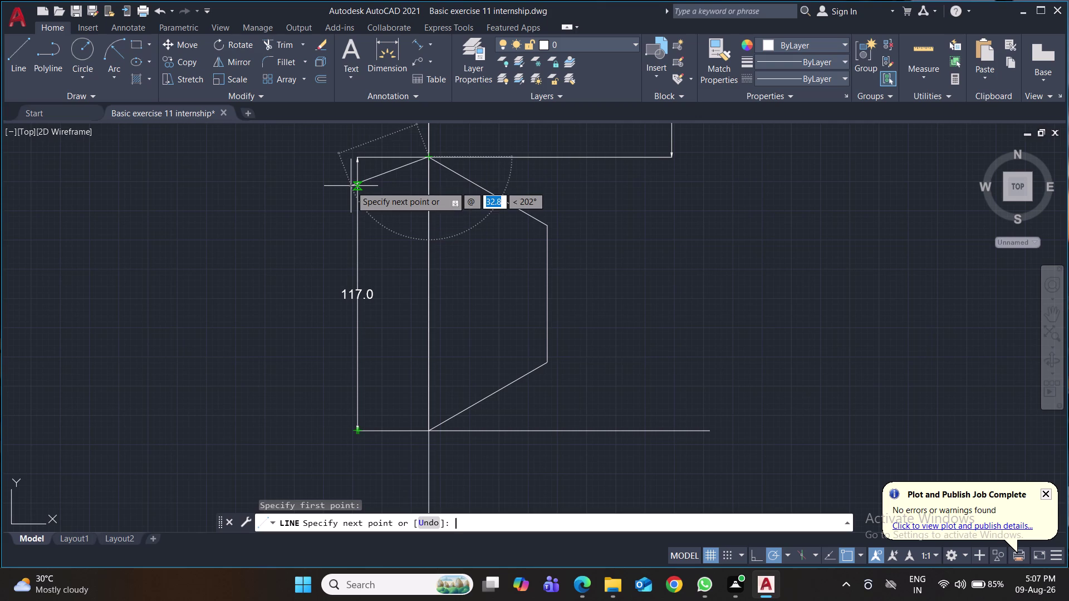
text(58.5)
key(Tab)
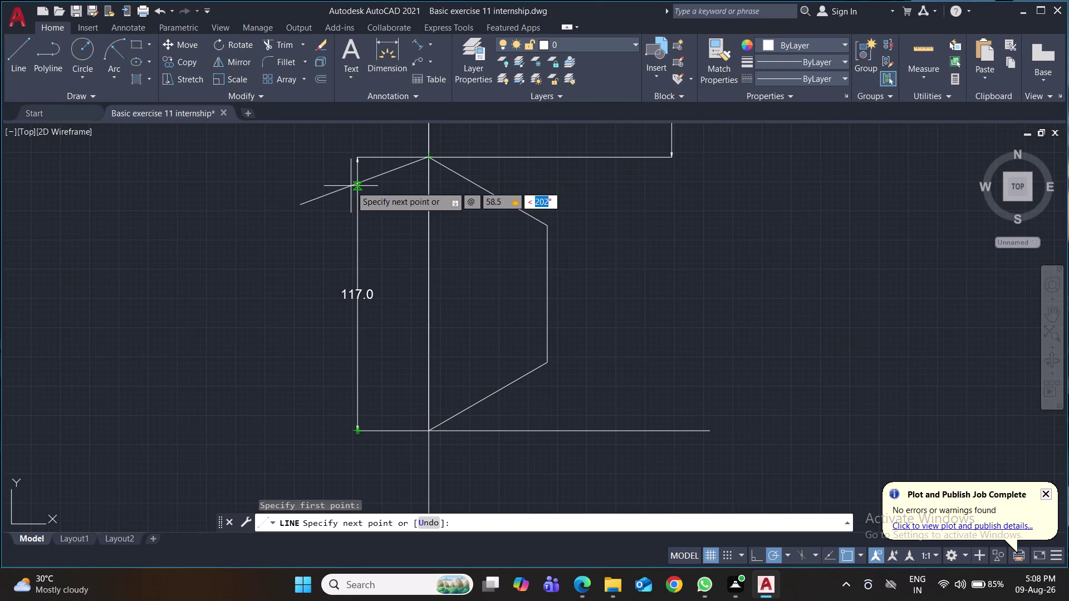
text(150)
key(Return)
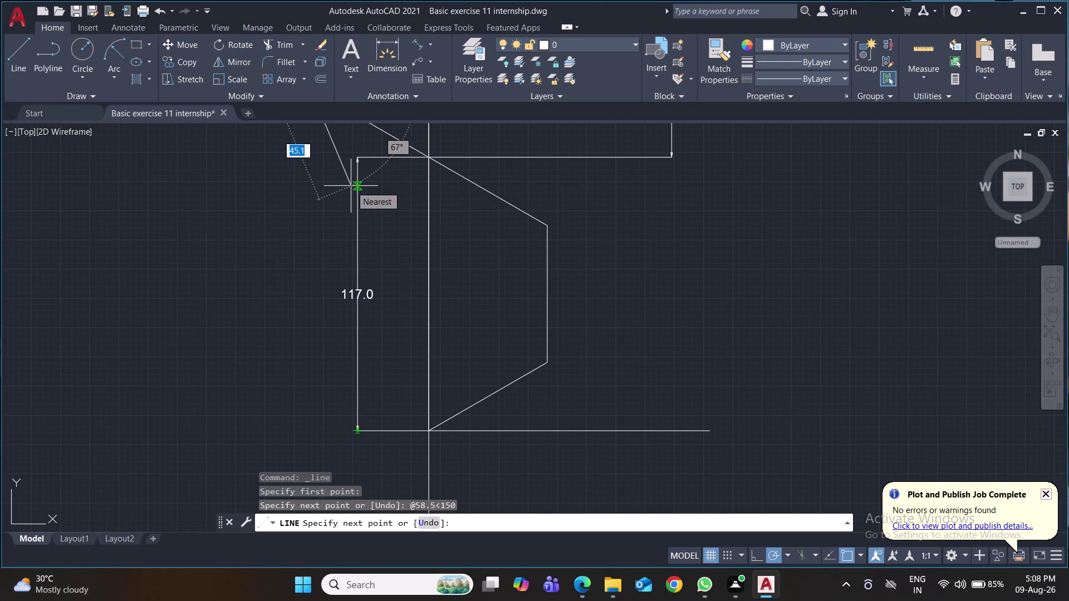
key(ctrl+z)
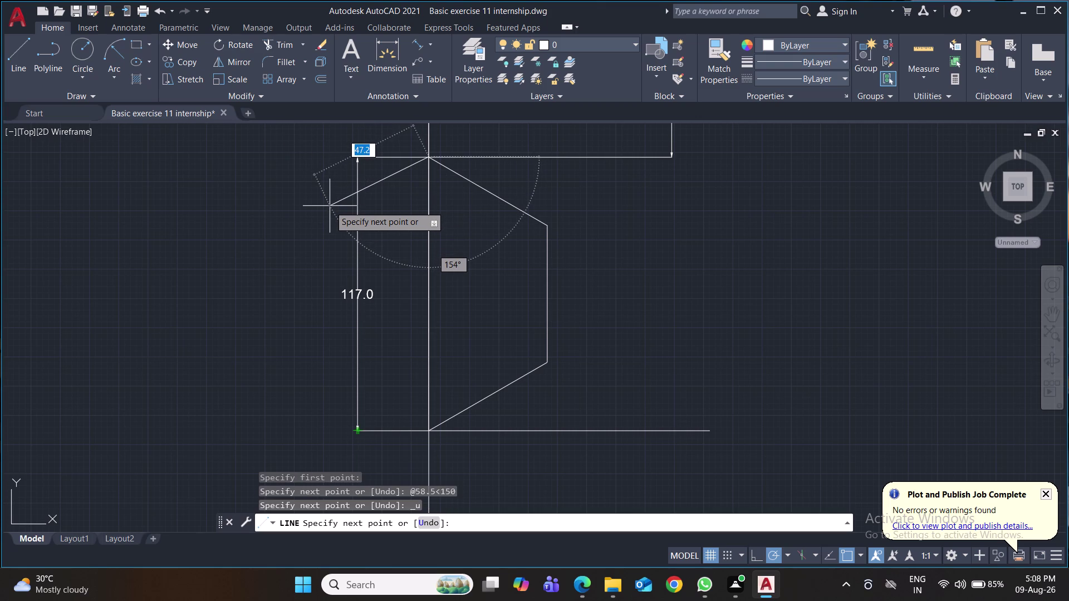
Draw the 58.5-unit upper-left side at 210°.
key(shift+at)
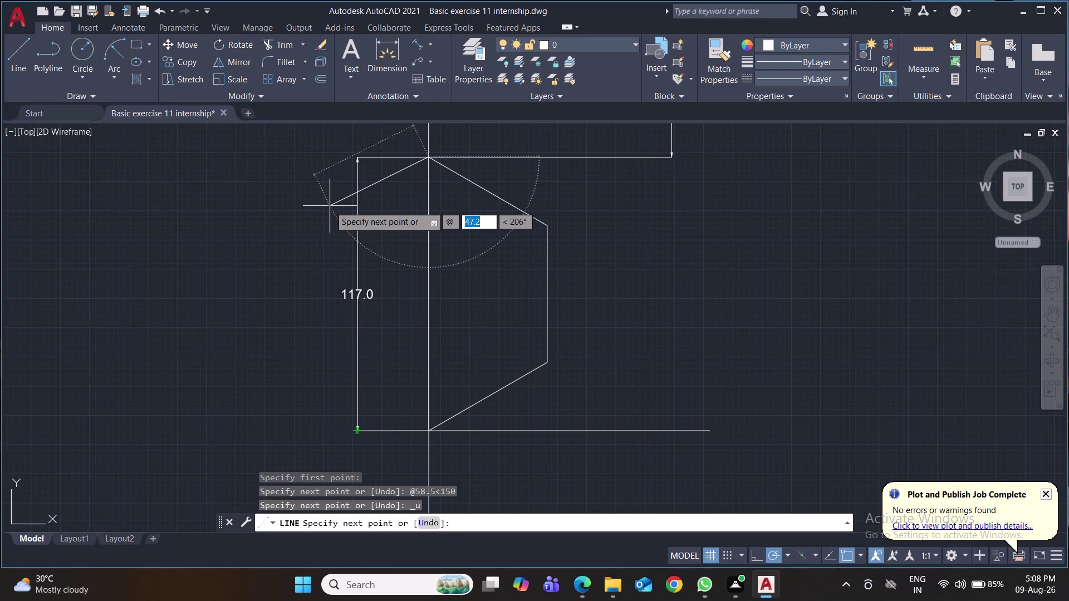
text(58.5)
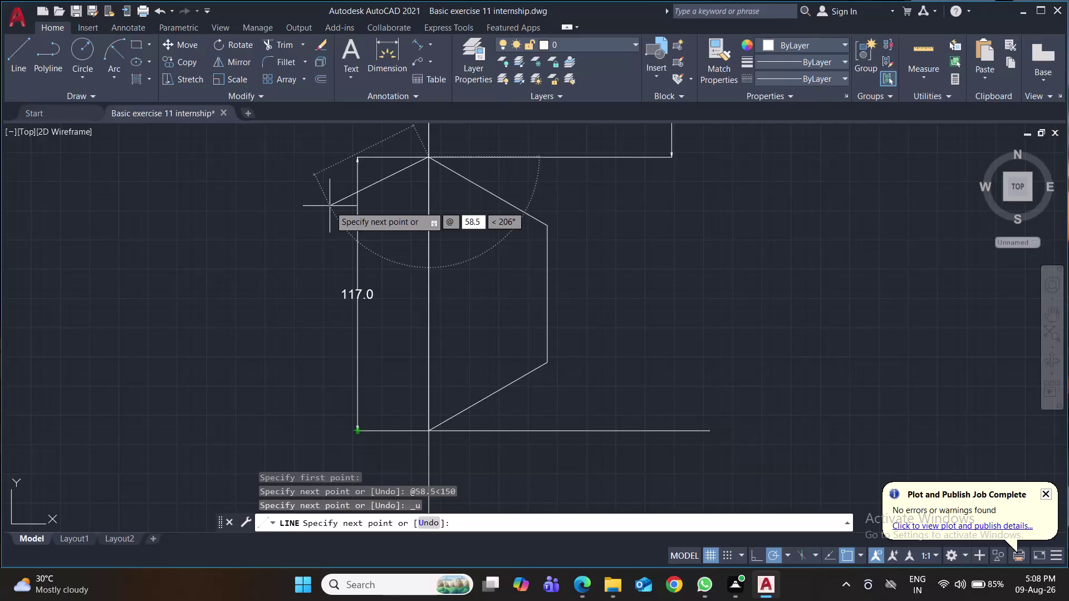
key(Tab)
text(210)
key(Return)
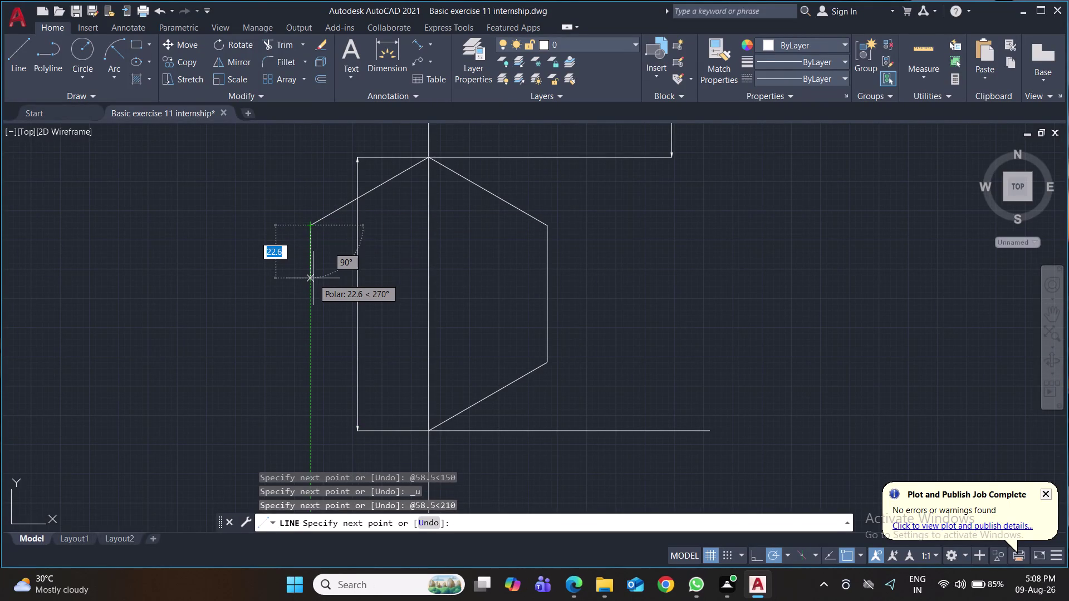
Add the 58.5-unit left side at 270° and close the outline at the bottom point.
text(@58.)
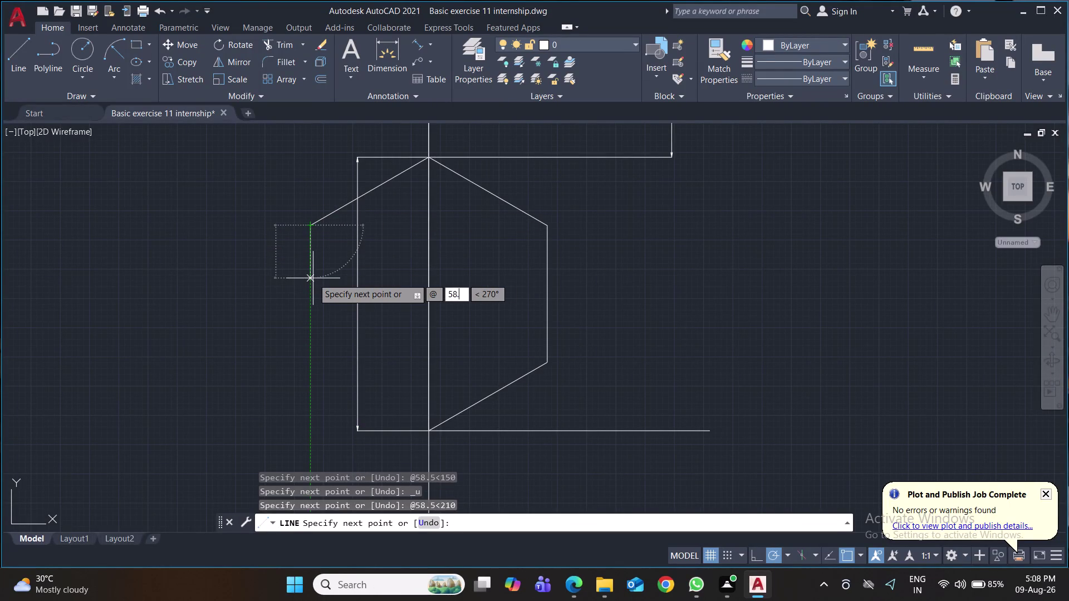
text(5)
key(Tab)
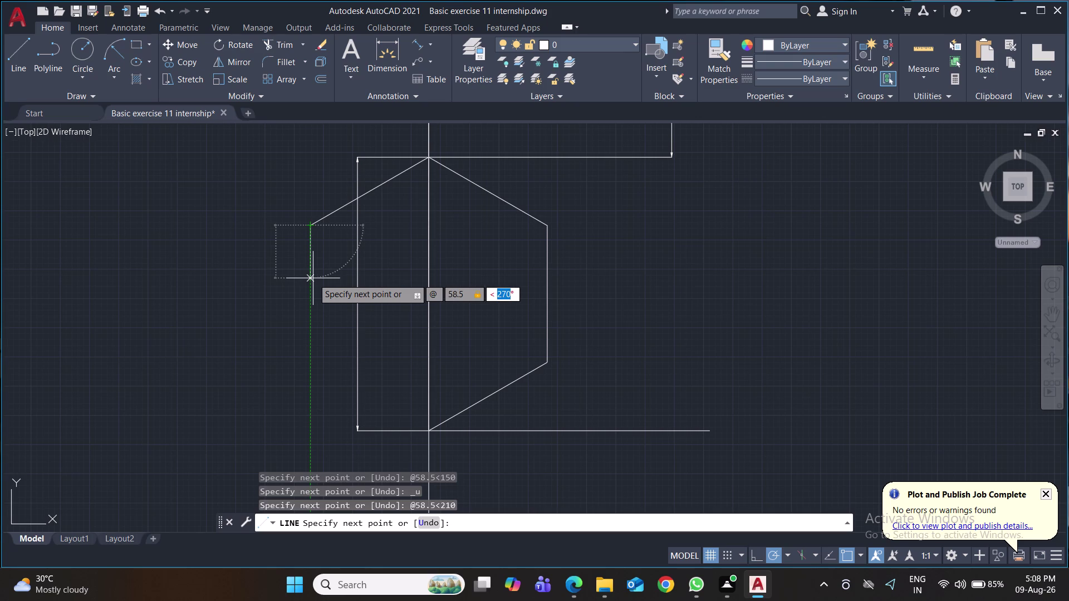
text(270)
key(Return)
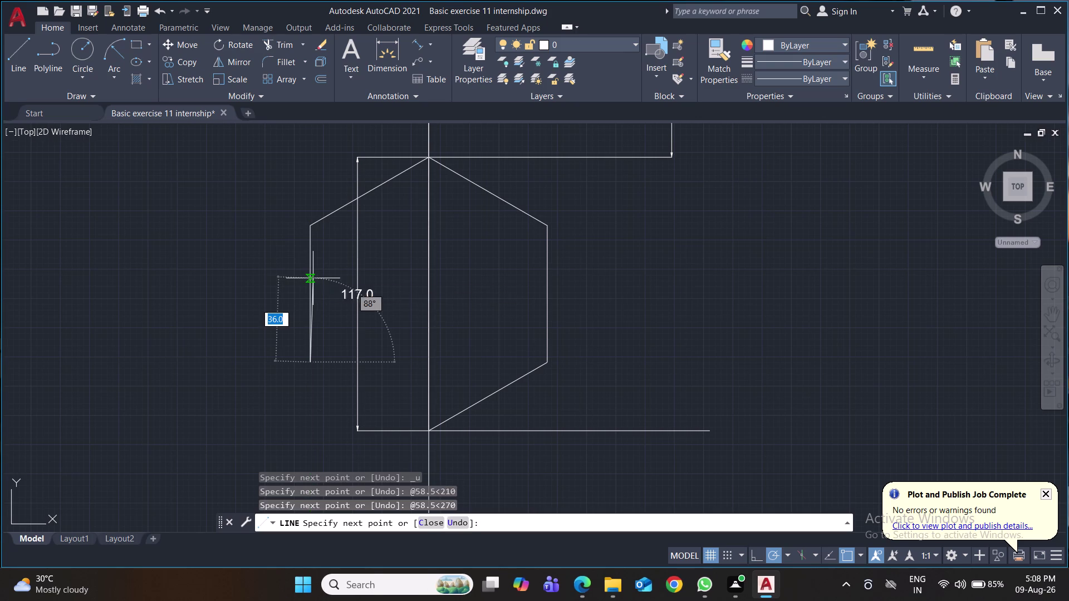
click(432, 429)
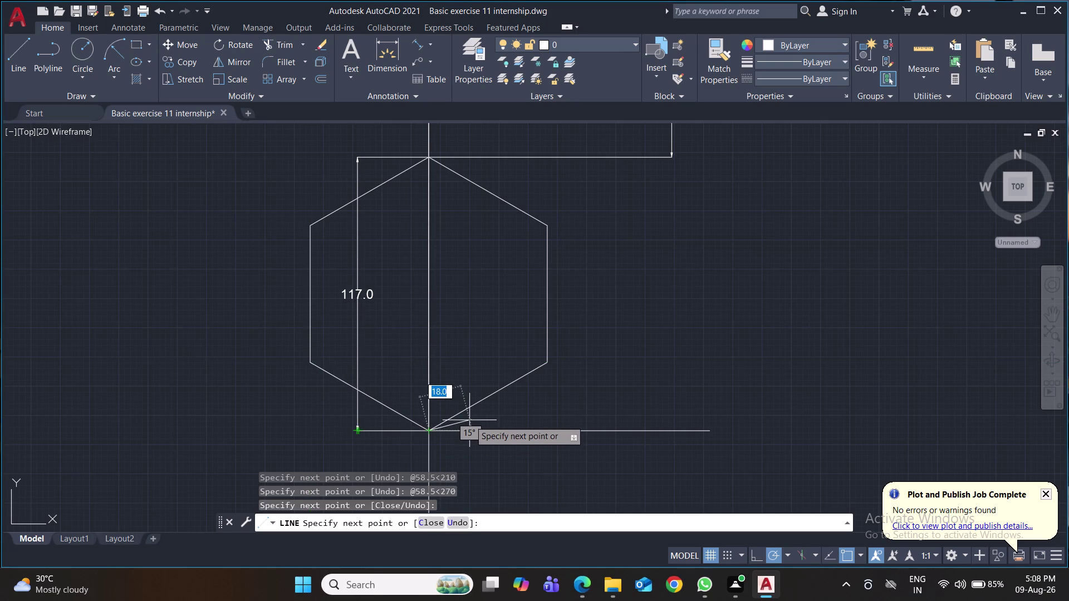
key(Return)
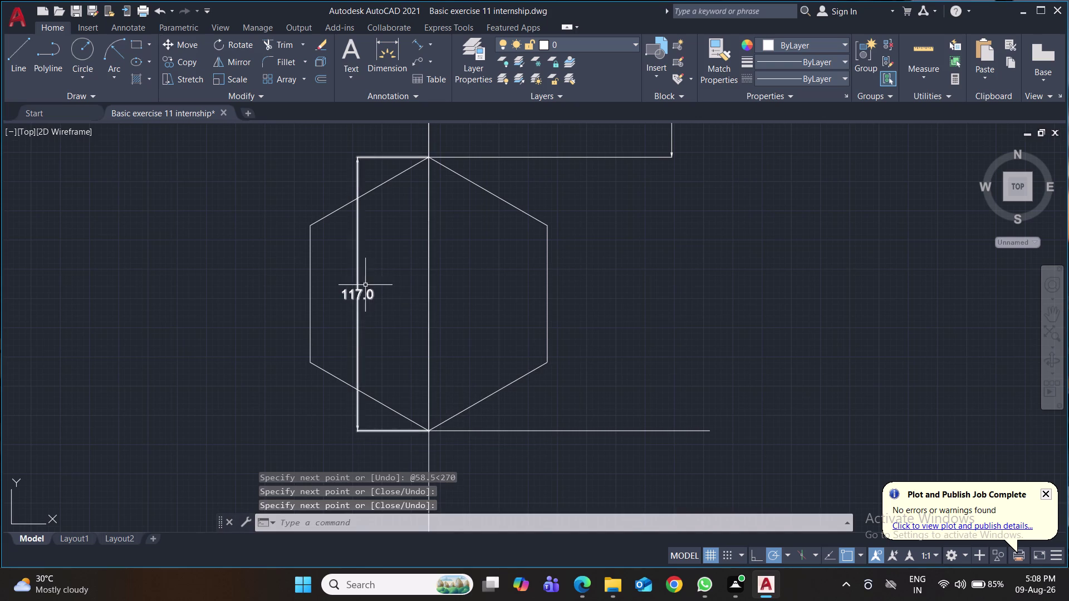
Erase the old 117.0 vertical line with its dimension and the bottom horizontal line.
click(358, 270)
key(Delete)
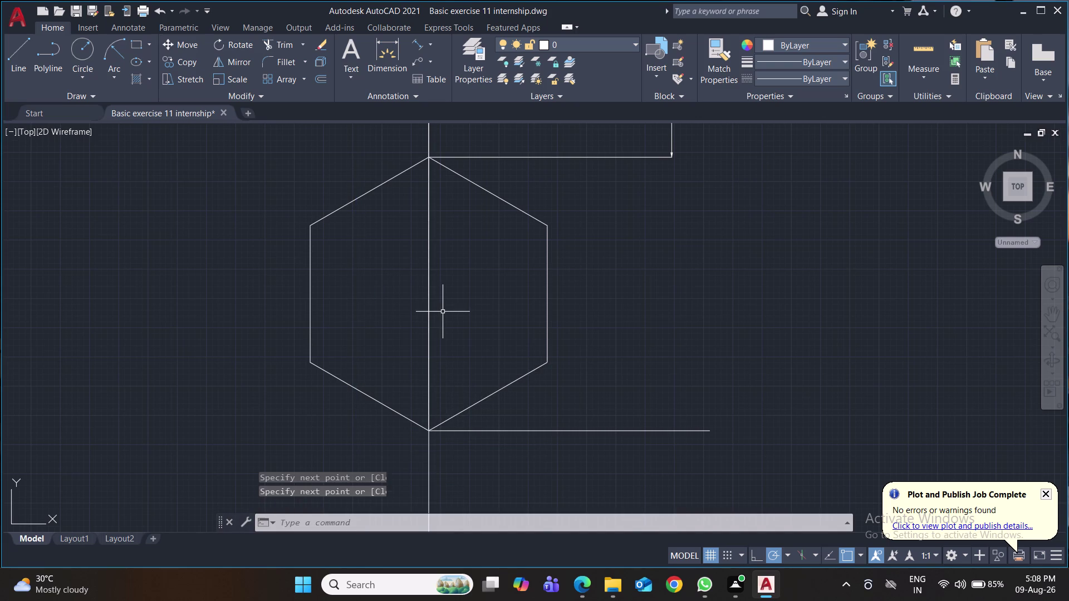
scroll(down, 3)
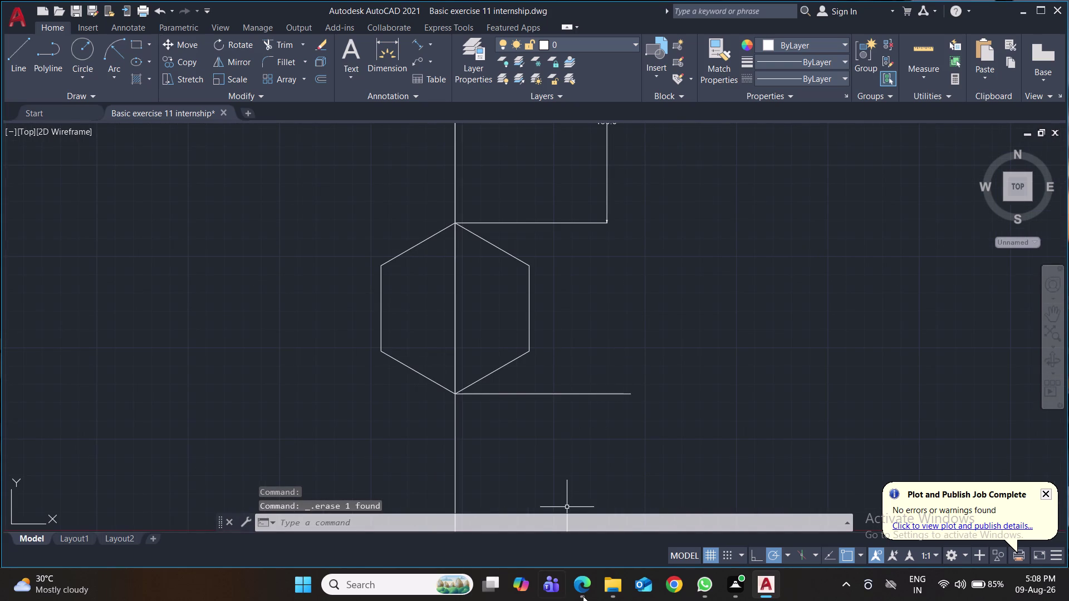
click(602, 394)
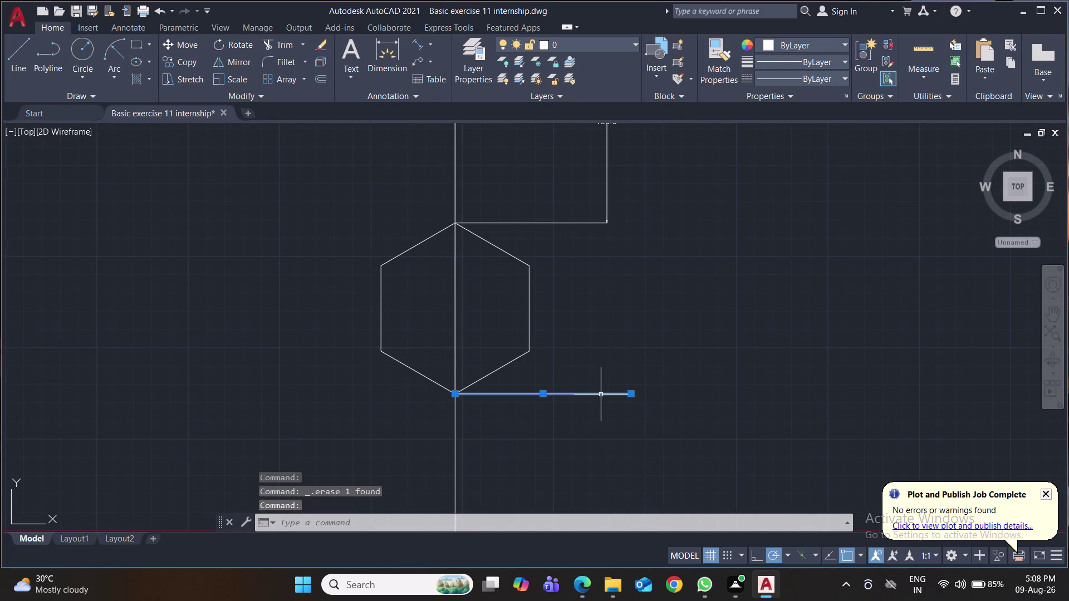
key(Delete)
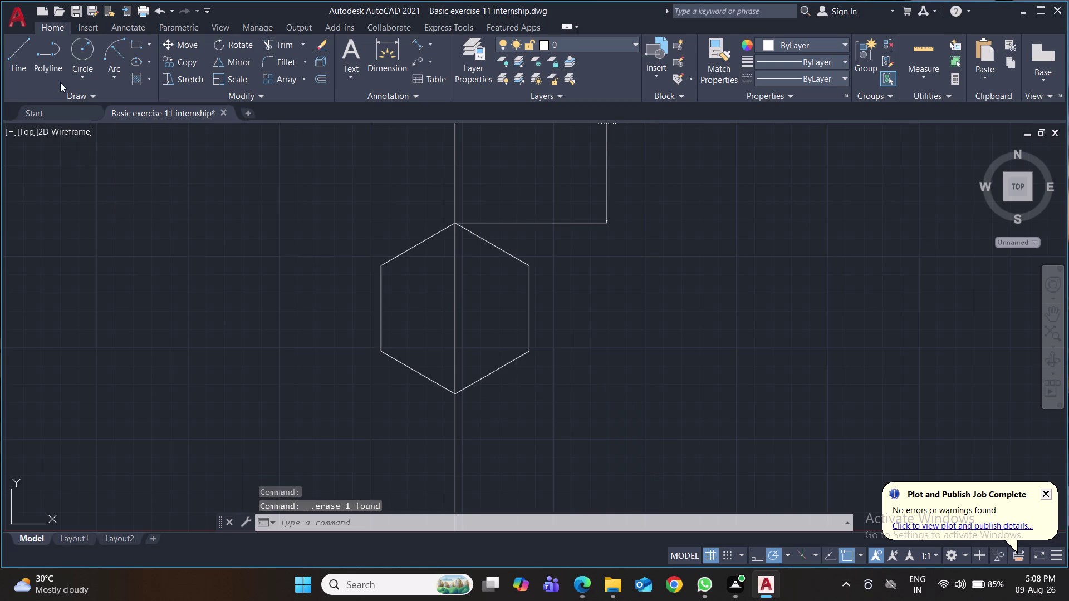
click(415, 46)
Dimension the hexagon's top-to-bottom corner height as 117.0, placed on the right.
click(455, 227)
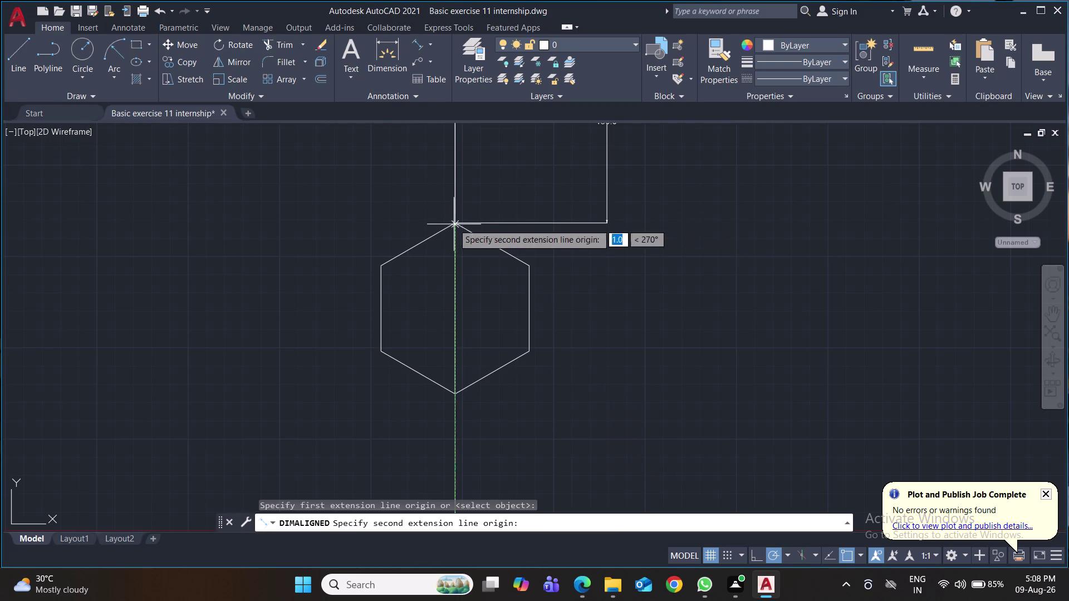
click(455, 395)
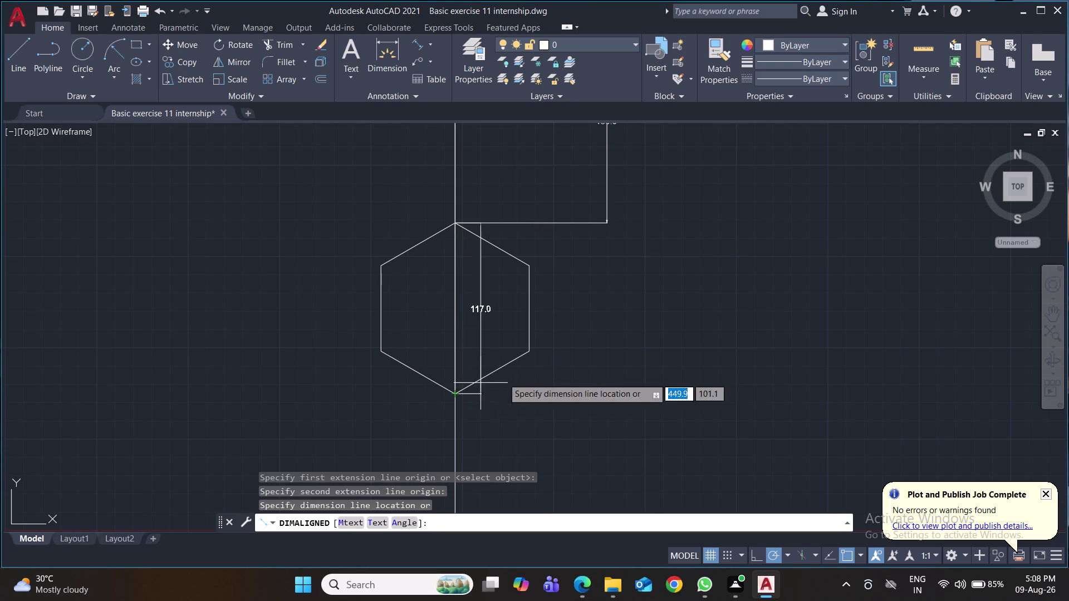
click(560, 368)
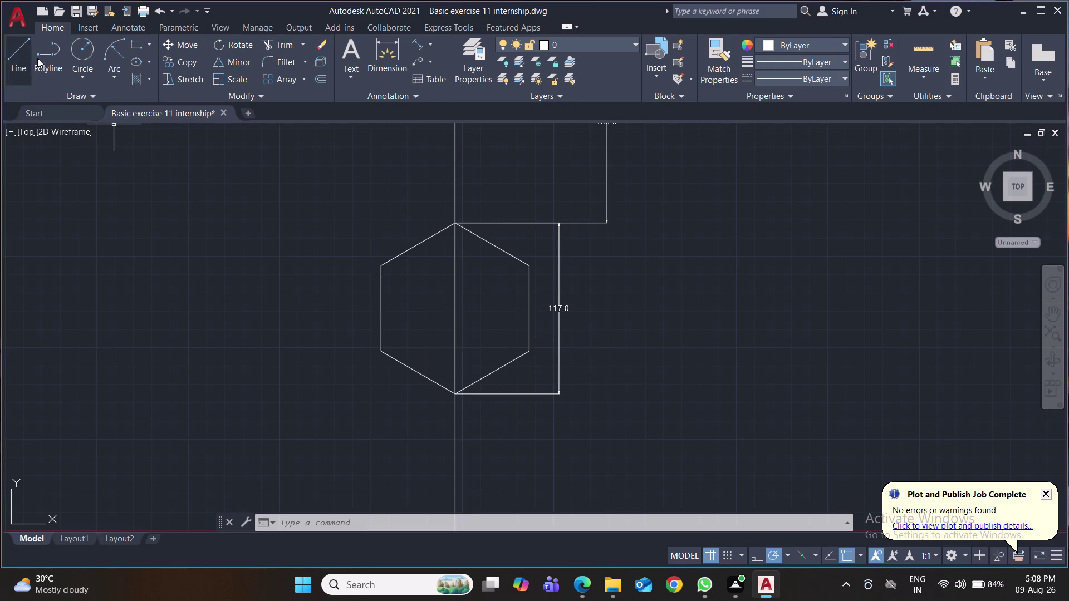
click(418, 48)
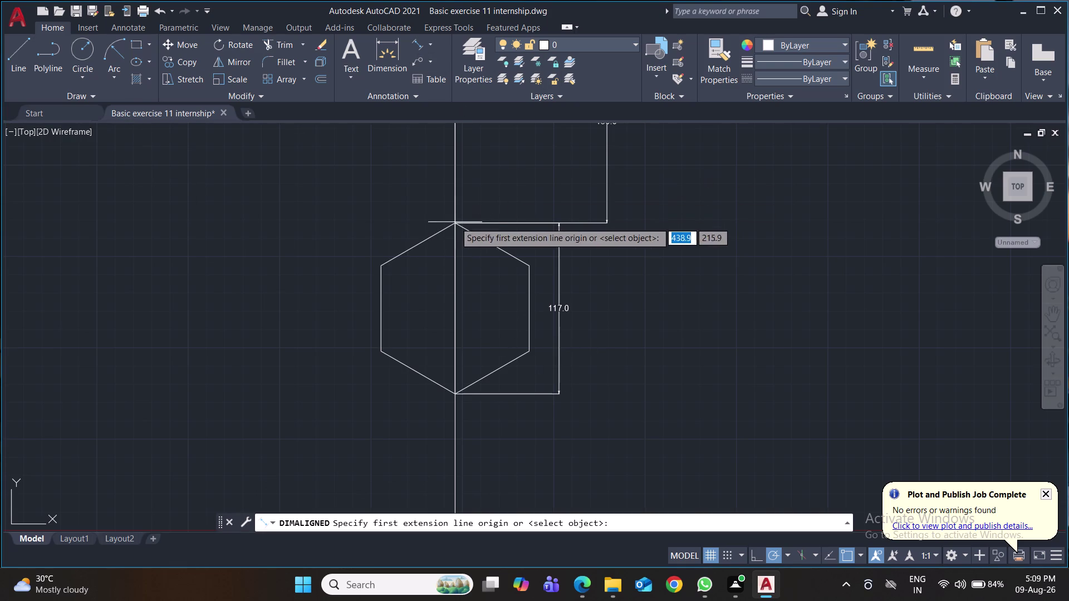
Place a 58.5 aligned dimension from the hexagon's top corner beside the shape.
click(457, 225)
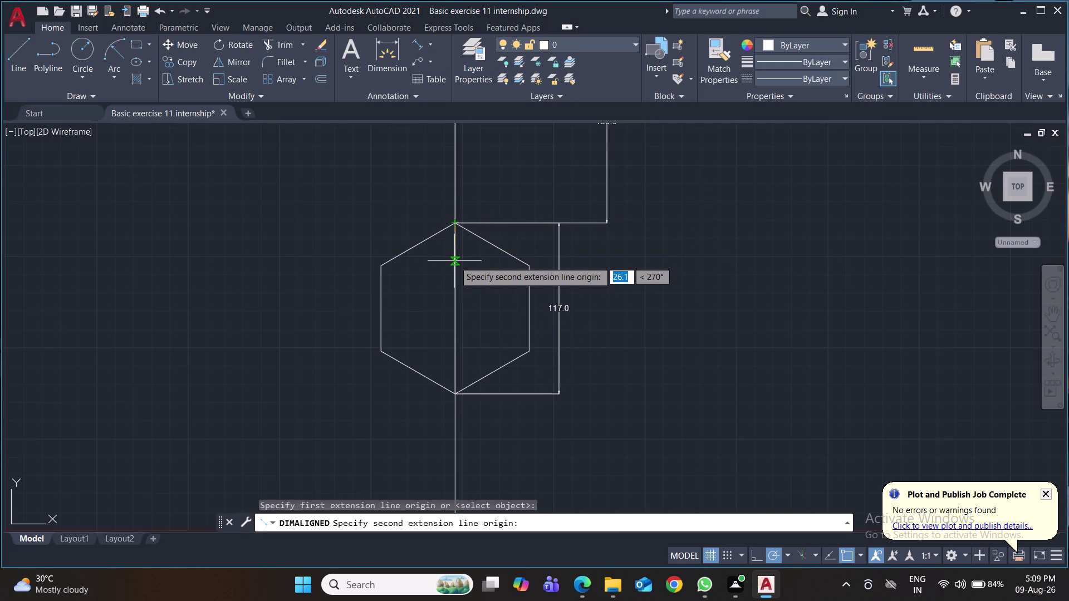
text(58.5)
key(Return)
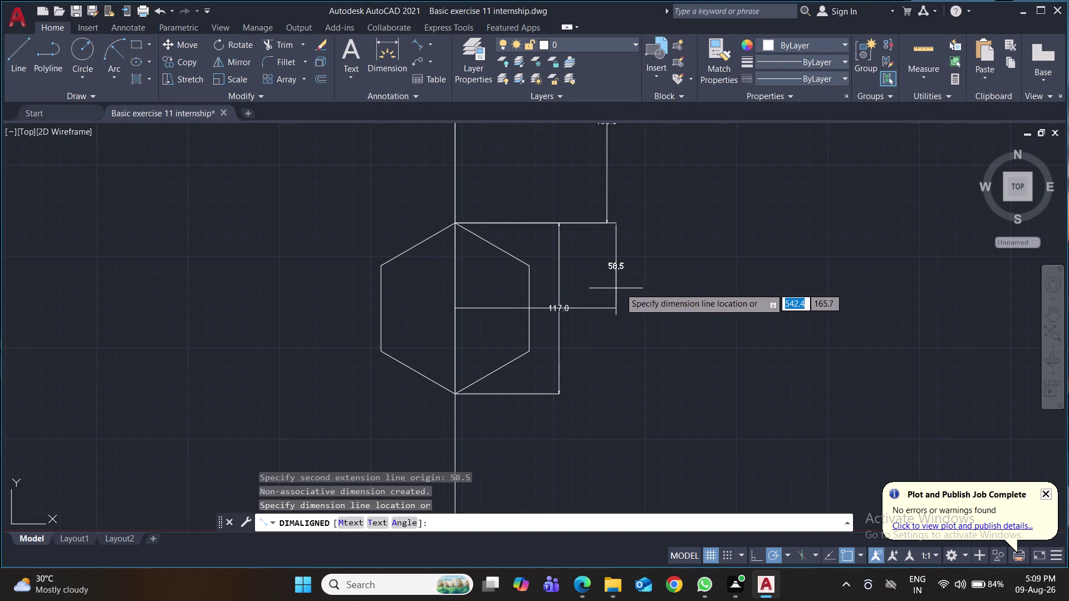
click(656, 288)
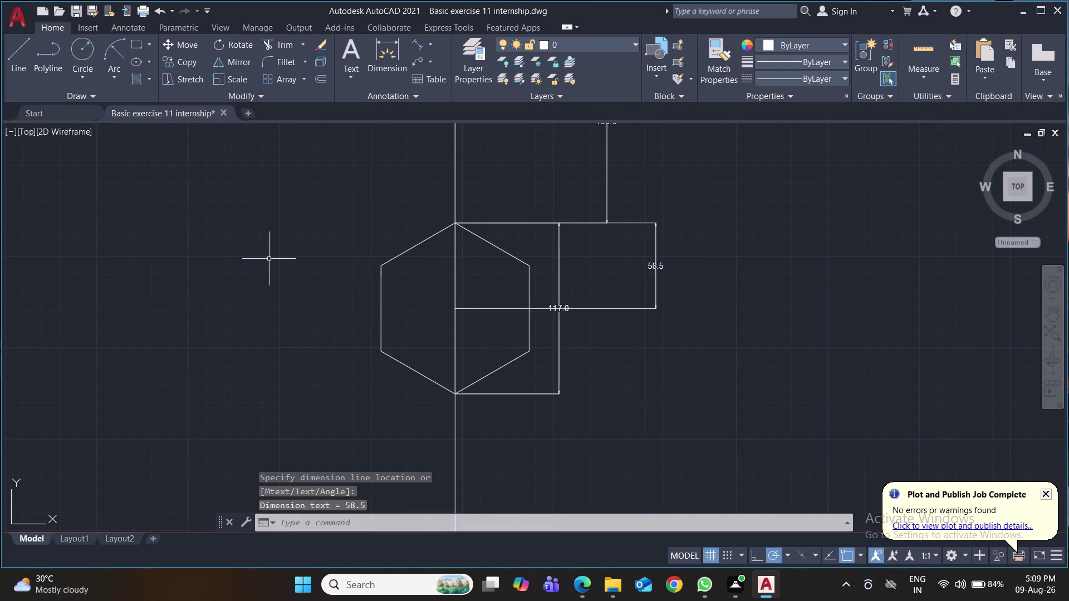
click(15, 51)
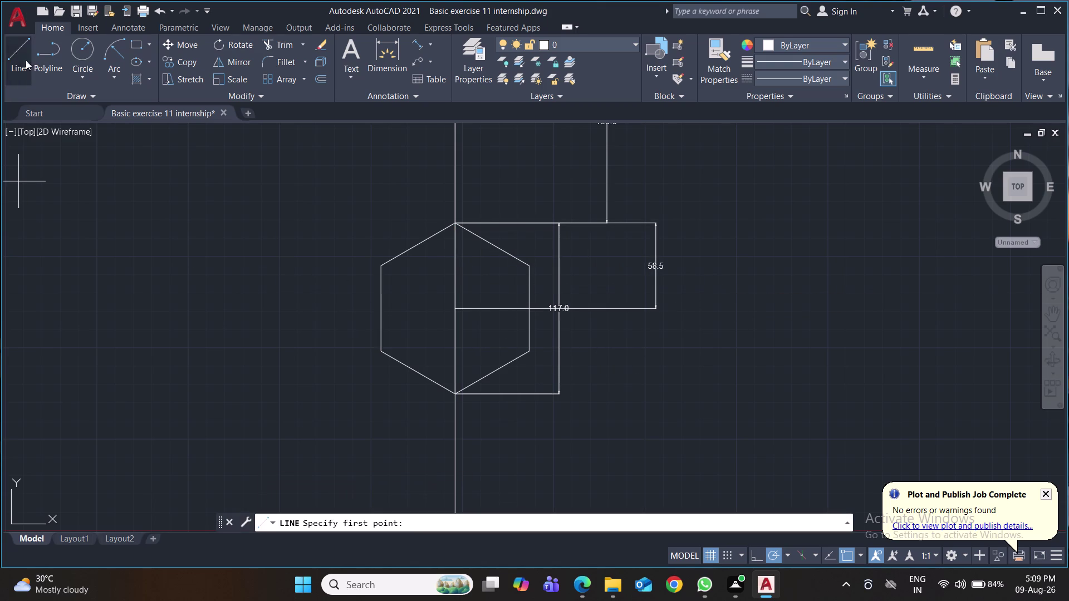
Draw a line from the hexagon centre through its lower-right corner, extending well beyond it.
click(457, 312)
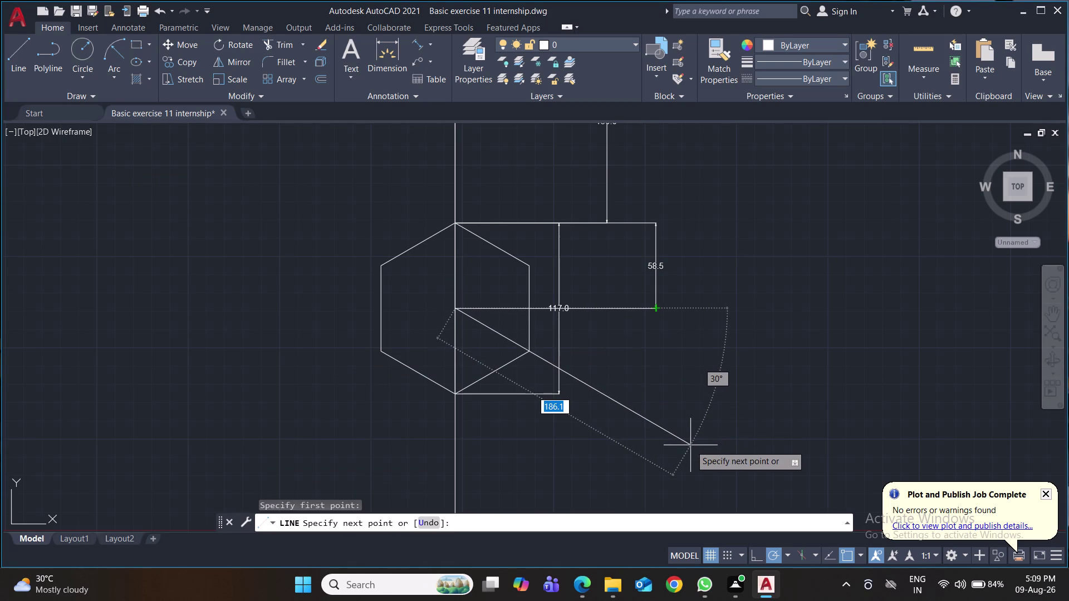
click(530, 352)
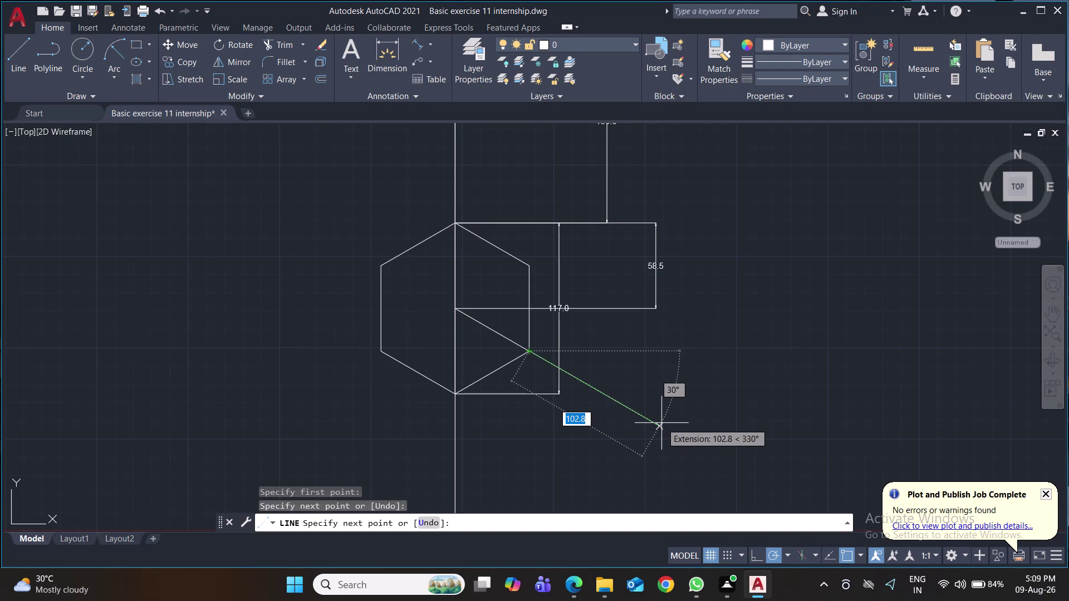
click(662, 423)
key(Return)
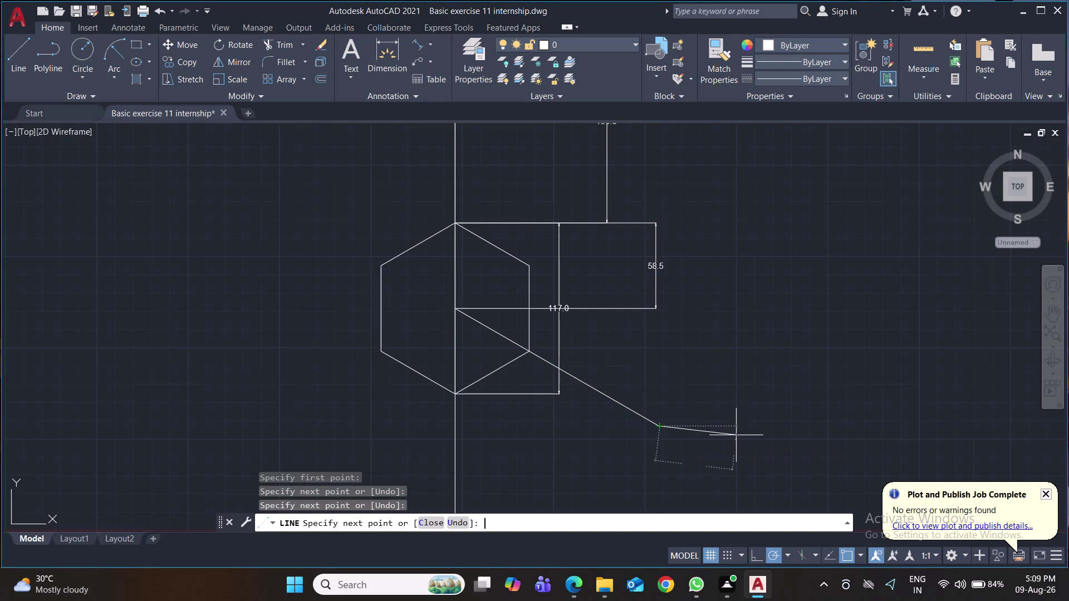
Draw a matching line from the centre through the lower-left corner.
click(18, 47)
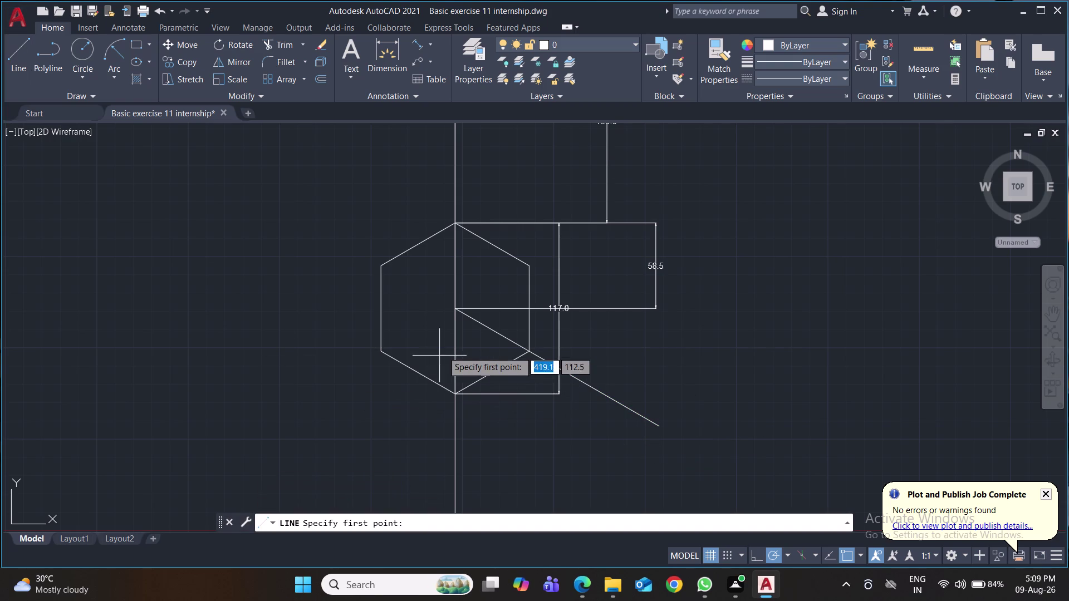
click(455, 312)
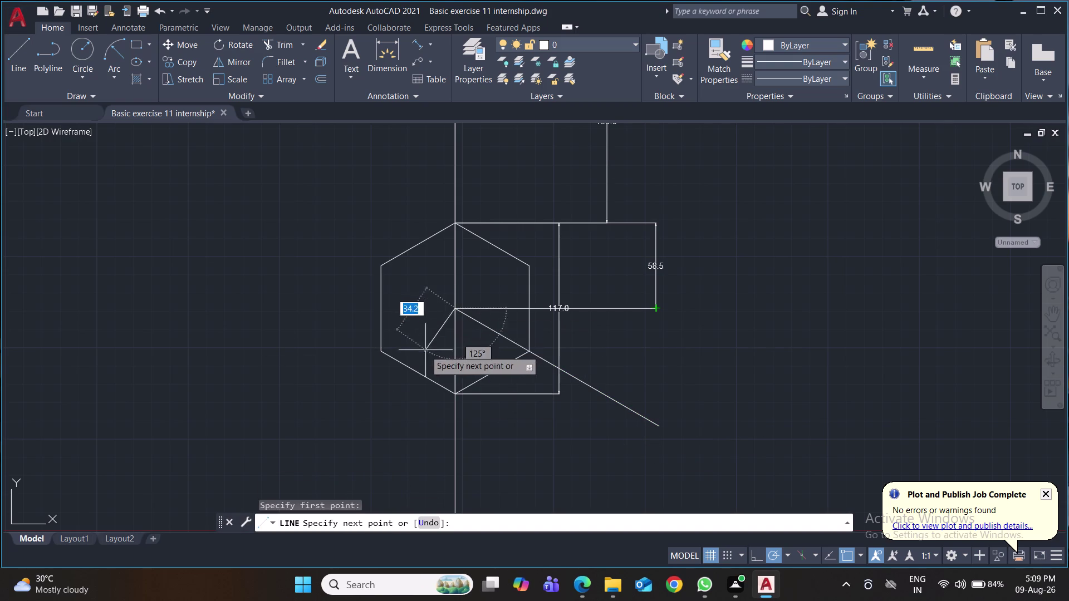
click(378, 350)
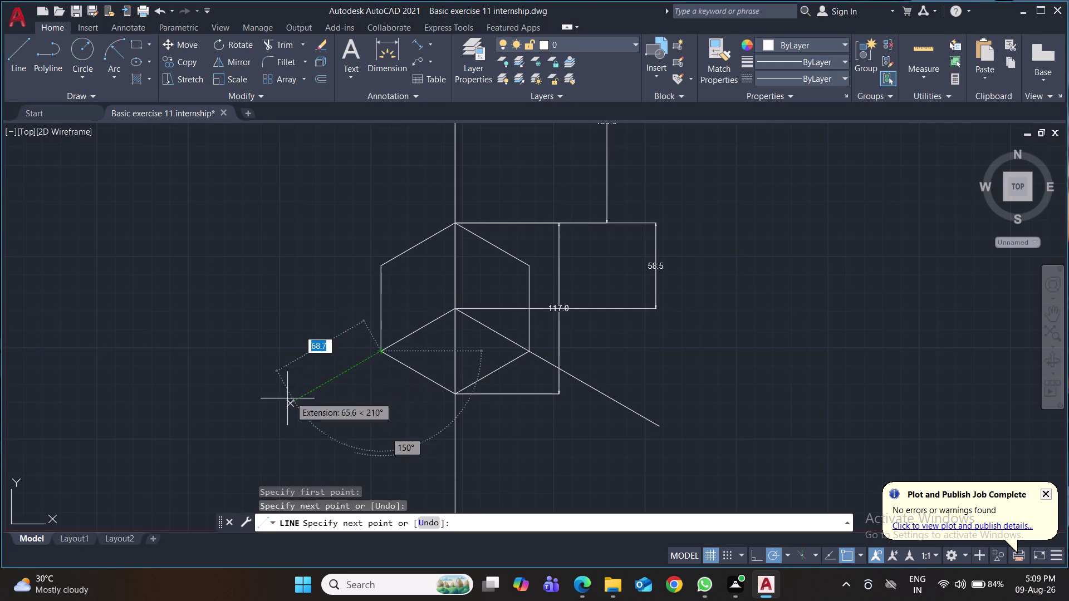
click(239, 428)
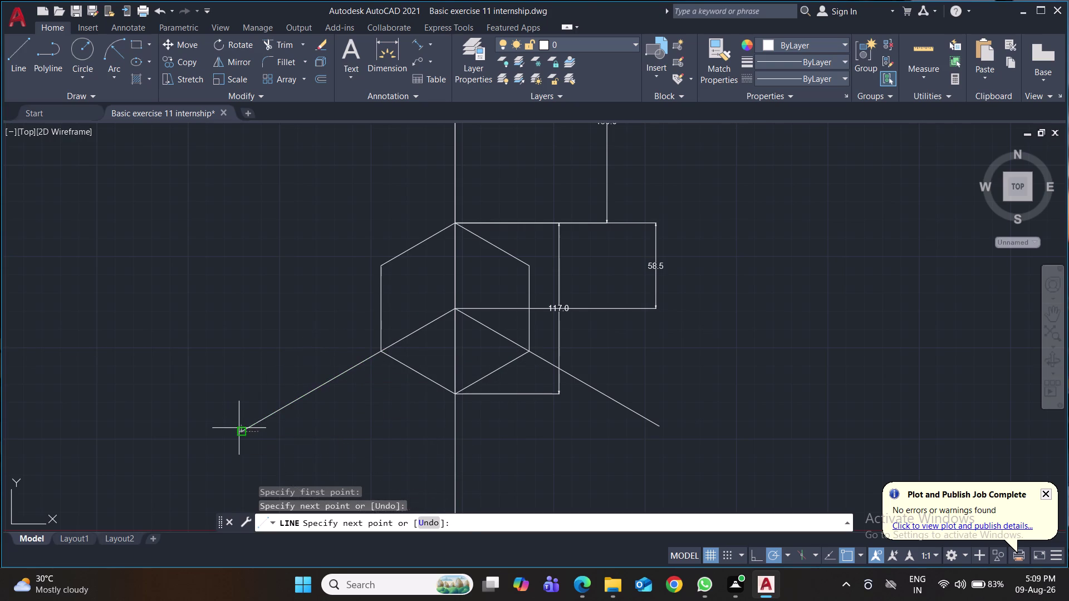
key(Return)
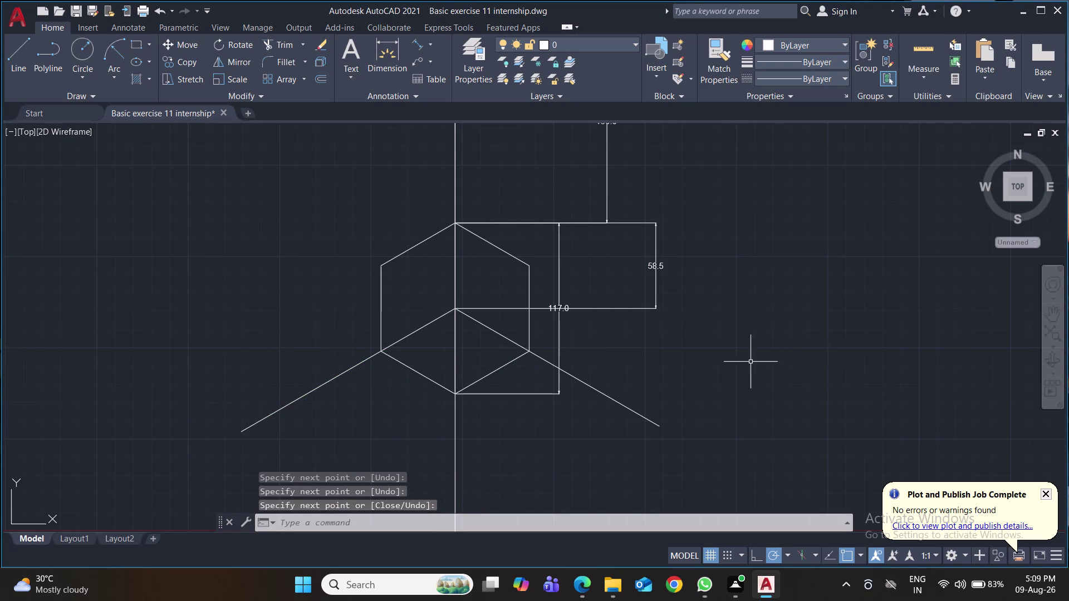
click(646, 310)
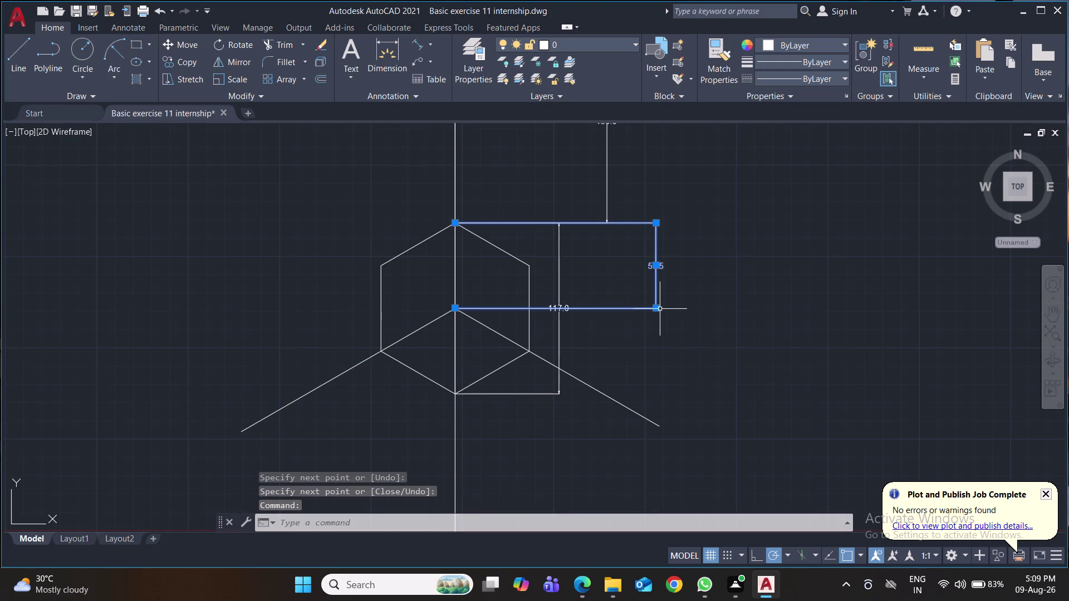
Erase the 58.5 dimension, the 117.0 dimension and the tall dimension beside the vertical line.
key(Delete)
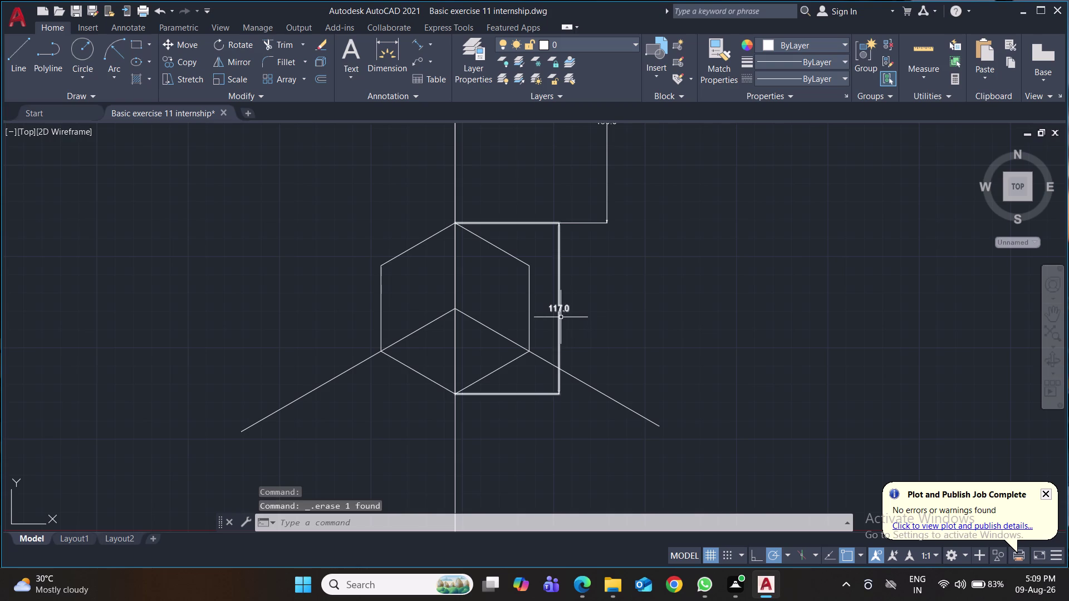
click(559, 317)
key(Delete)
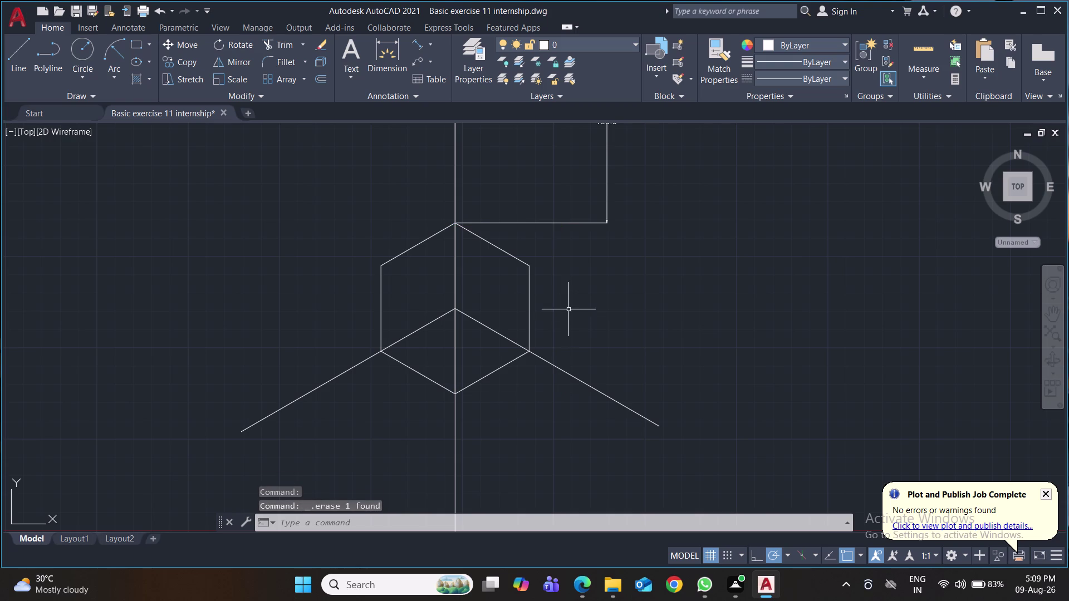
scroll(down, 3)
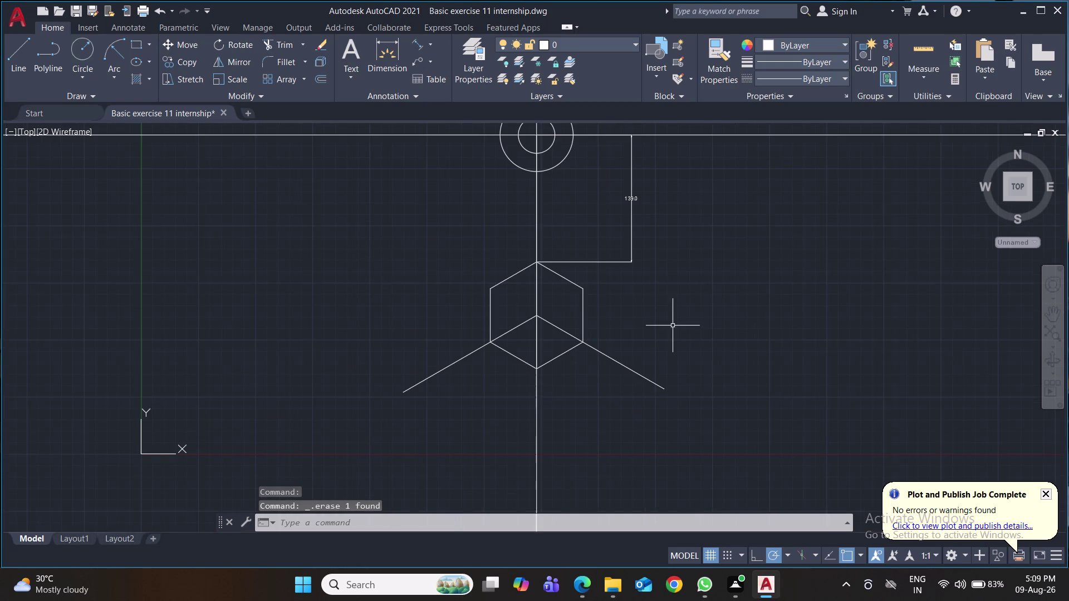
middle_drag(673, 325, 565, 404)
click(523, 340)
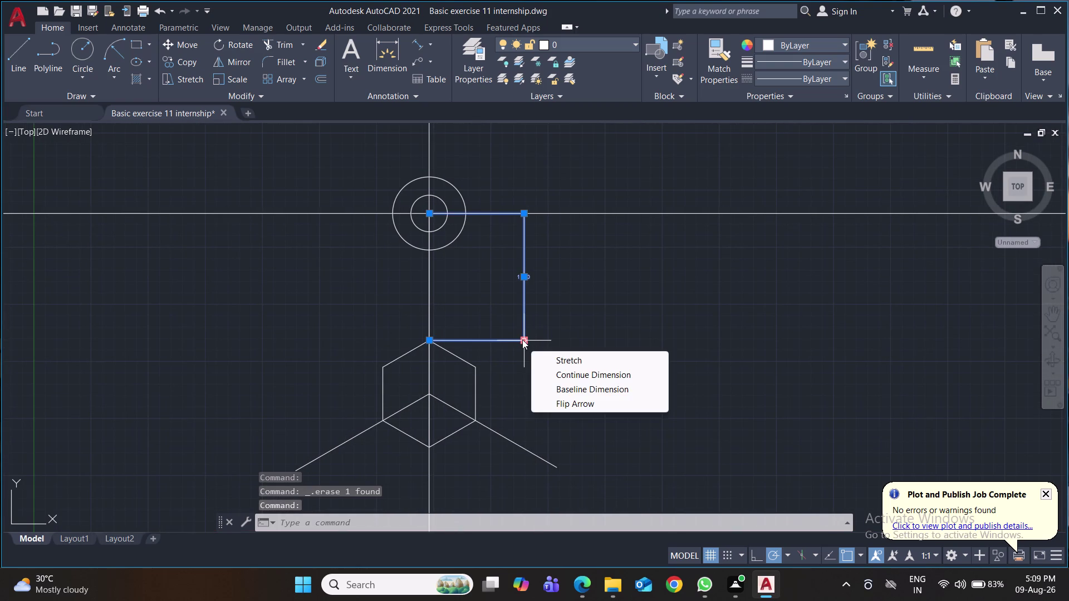
key(Delete)
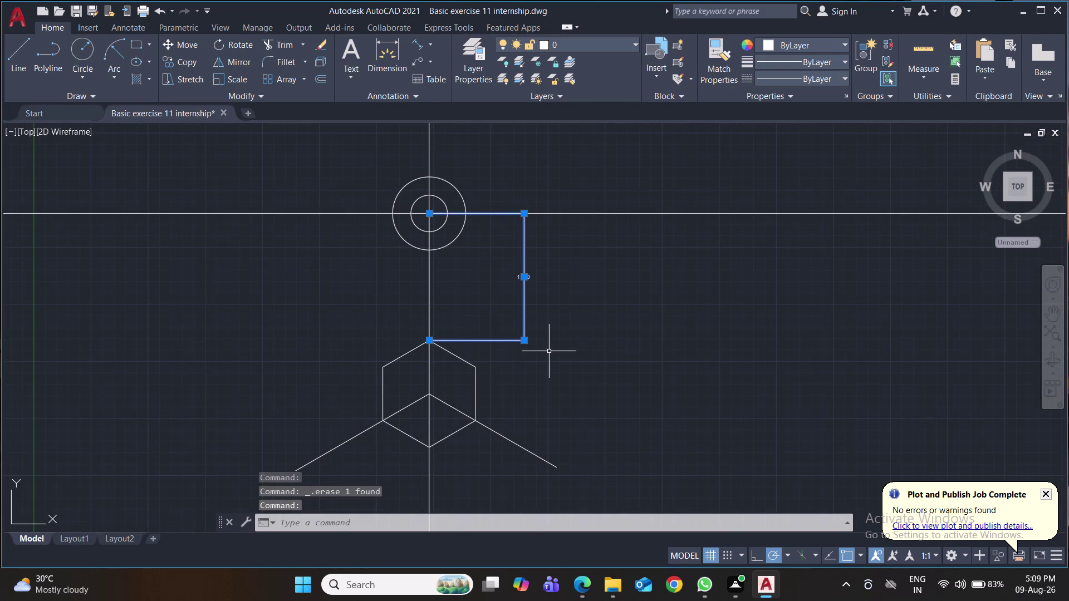
key(Delete)
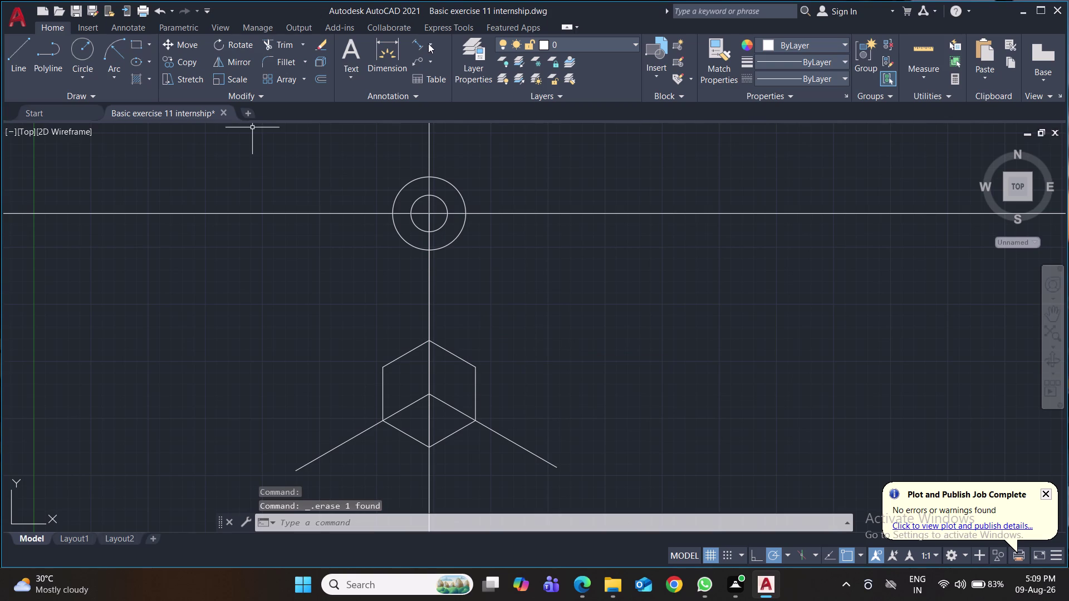
Add a 120° angular dimension between the vertical line and the down-right line.
click(430, 44)
click(447, 120)
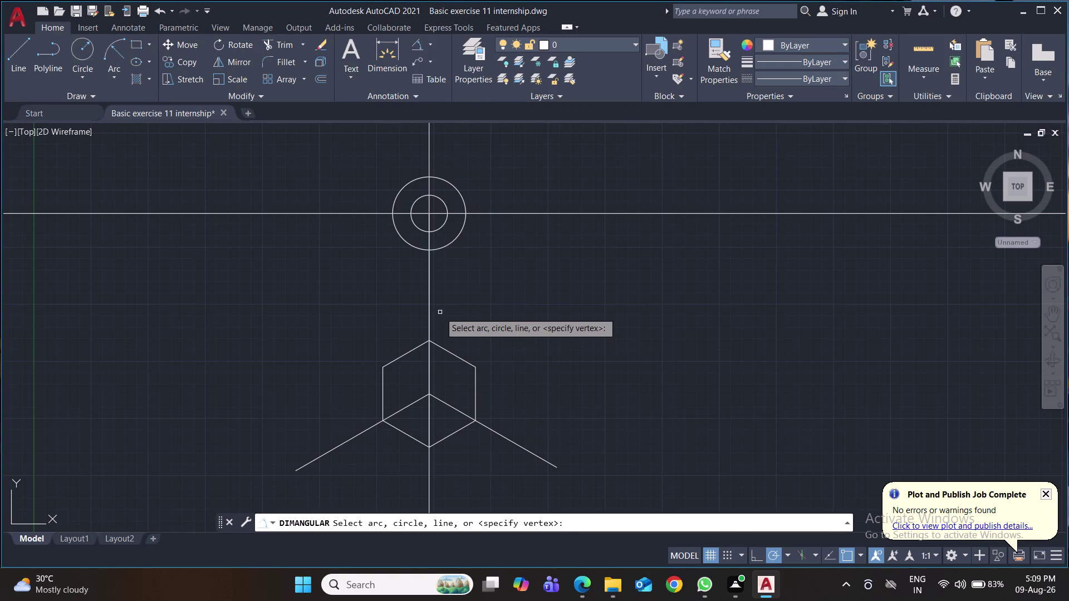
click(431, 305)
click(430, 302)
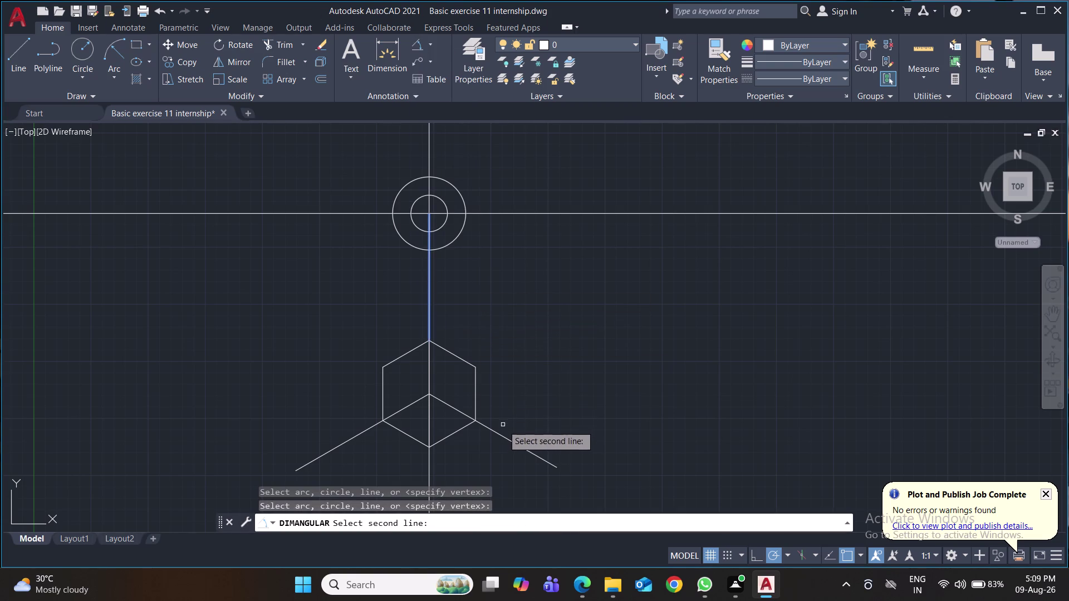
click(499, 434)
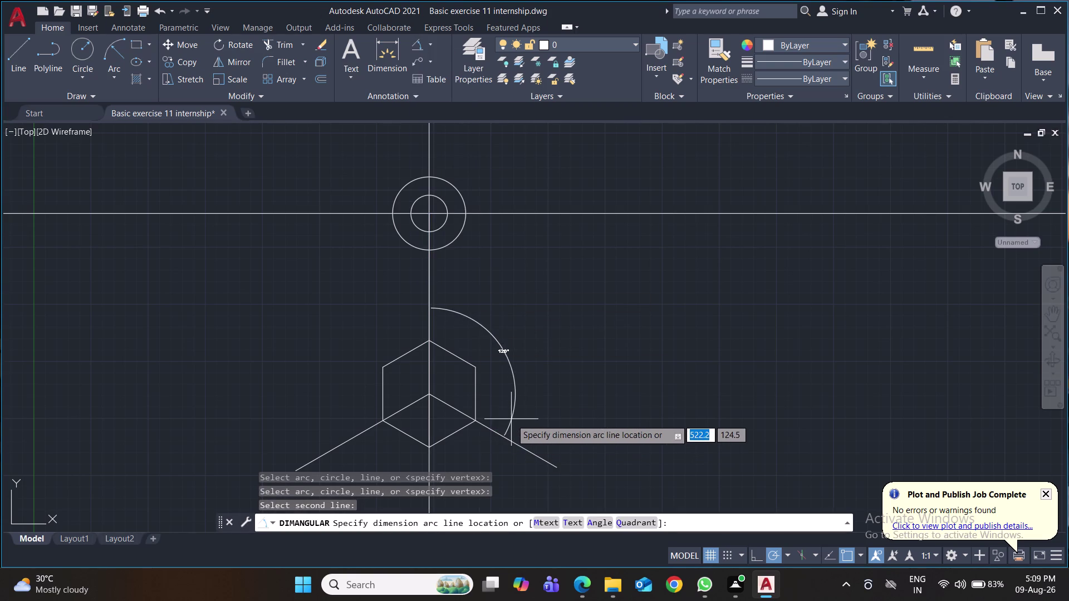
click(535, 394)
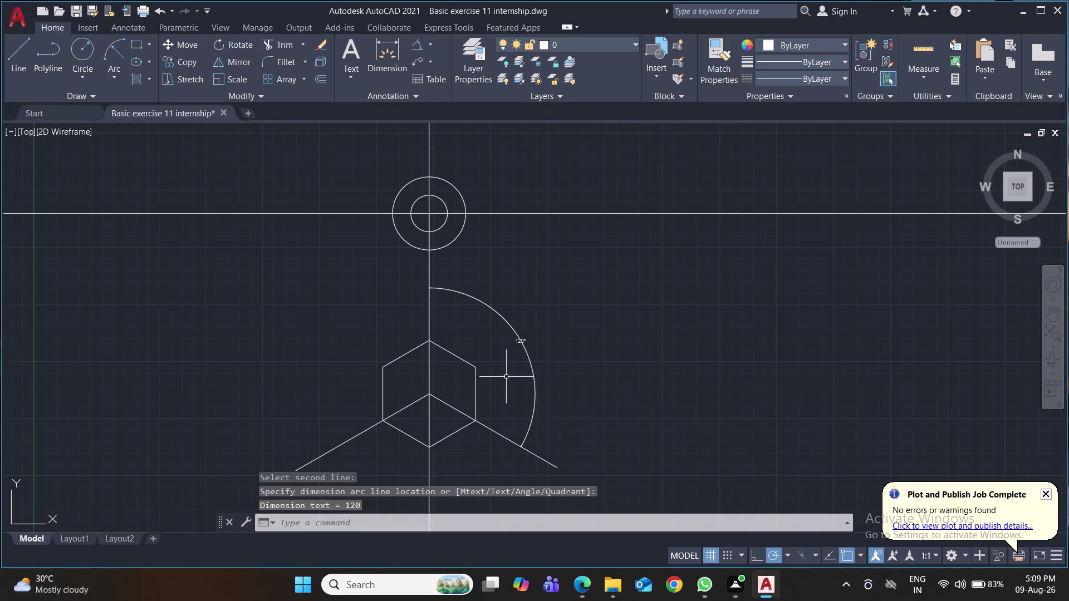
scroll(up, 3)
middle_drag(506, 371, 553, 318)
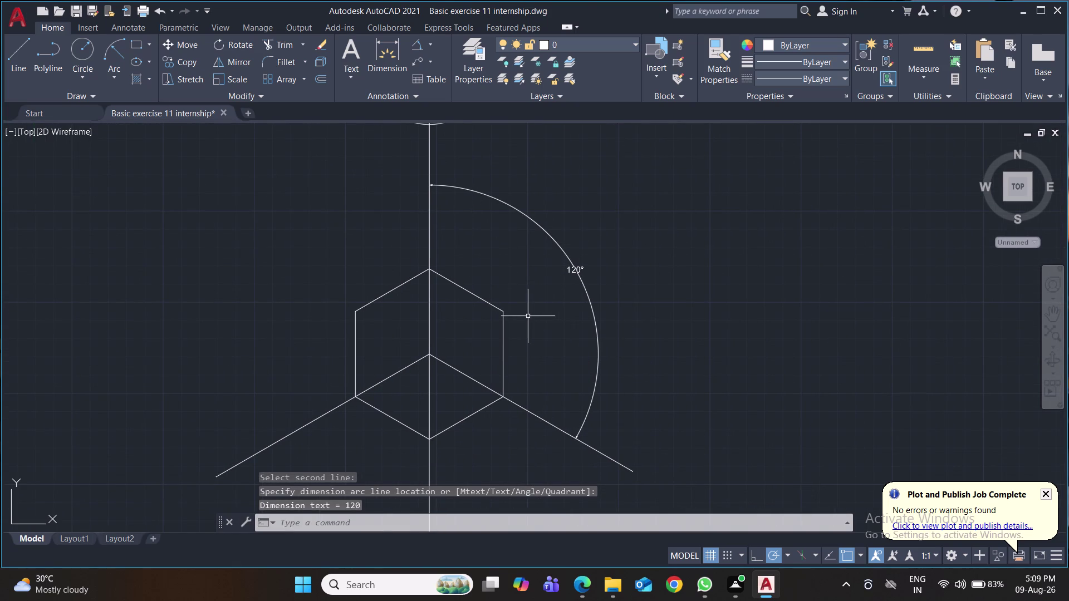
Add the matching 120° angular dimension between the down-left line and the vertical line.
key(space)
click(322, 414)
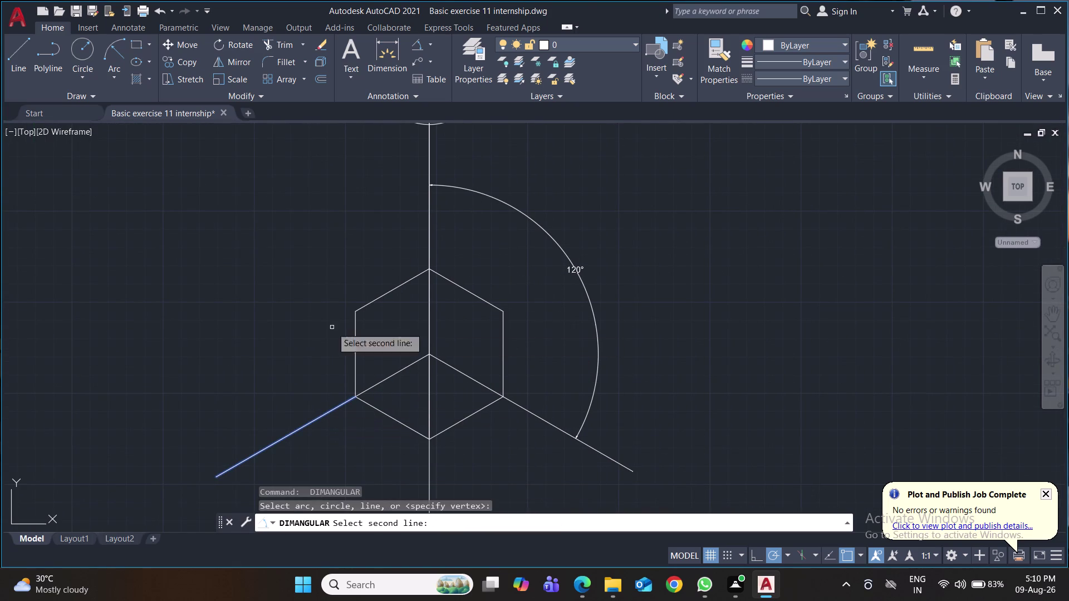
click(429, 242)
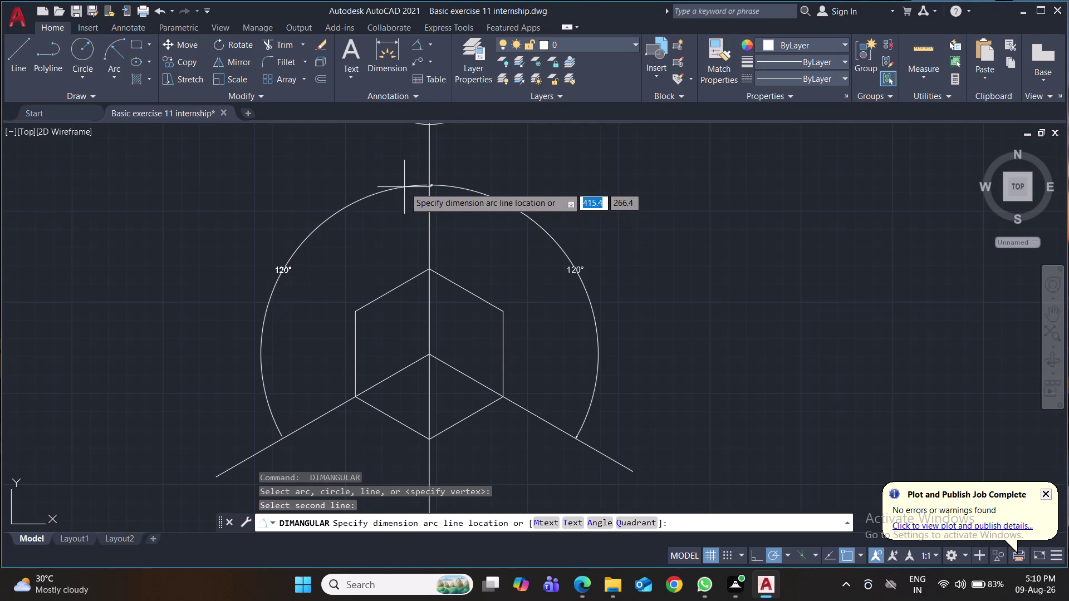
click(404, 187)
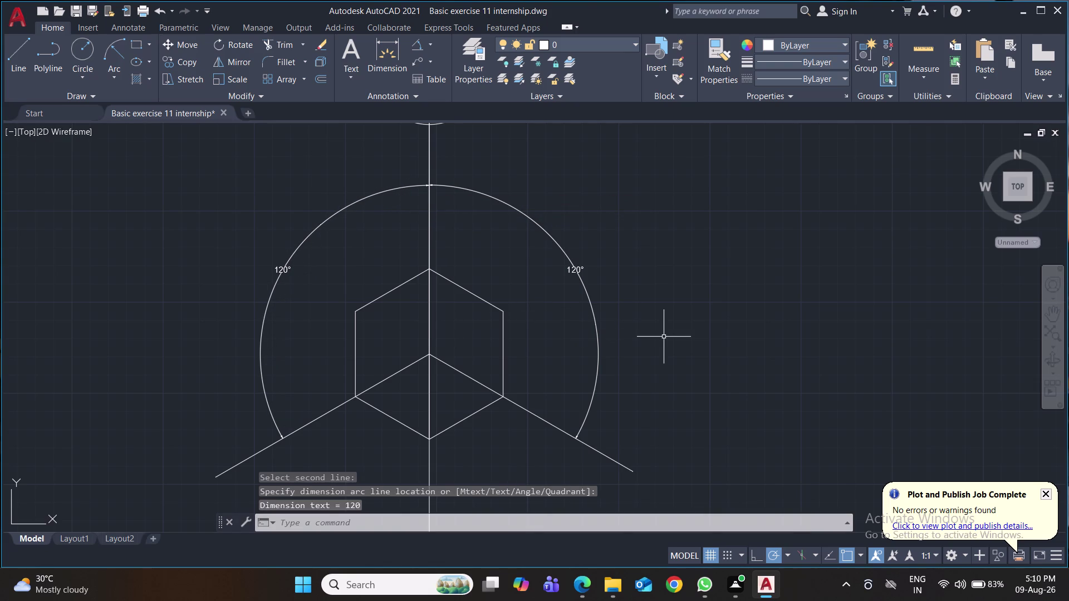
scroll(up, 3)
scroll(down, 3)
scroll(down, 3)
middle_drag(663, 342, 619, 394)
click(582, 367)
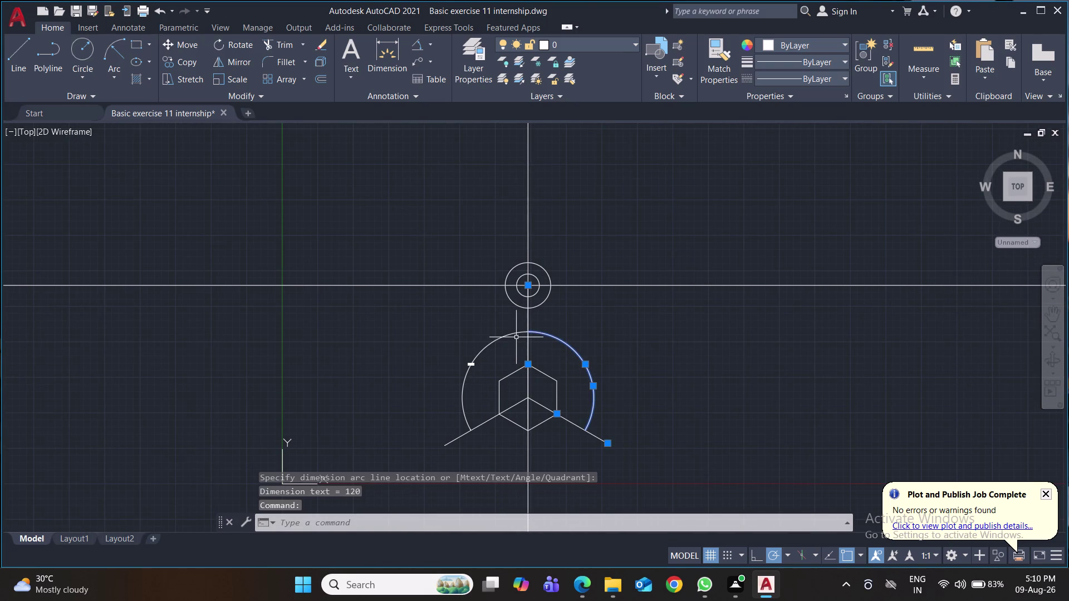
Attempt a third angular dimension by picking lines on the right side.
click(514, 335)
key(space)
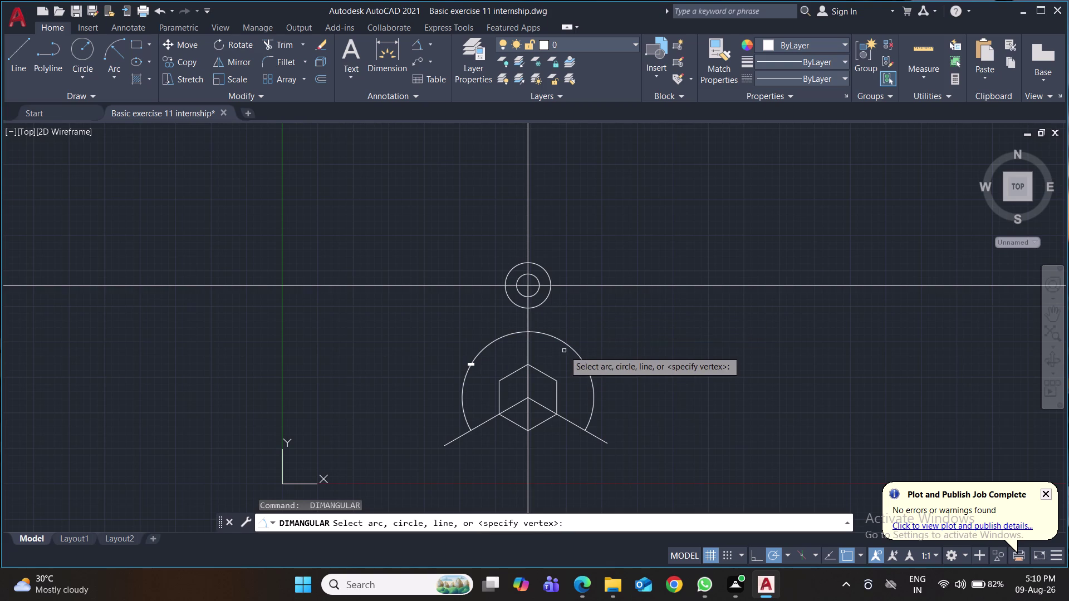
click(528, 213)
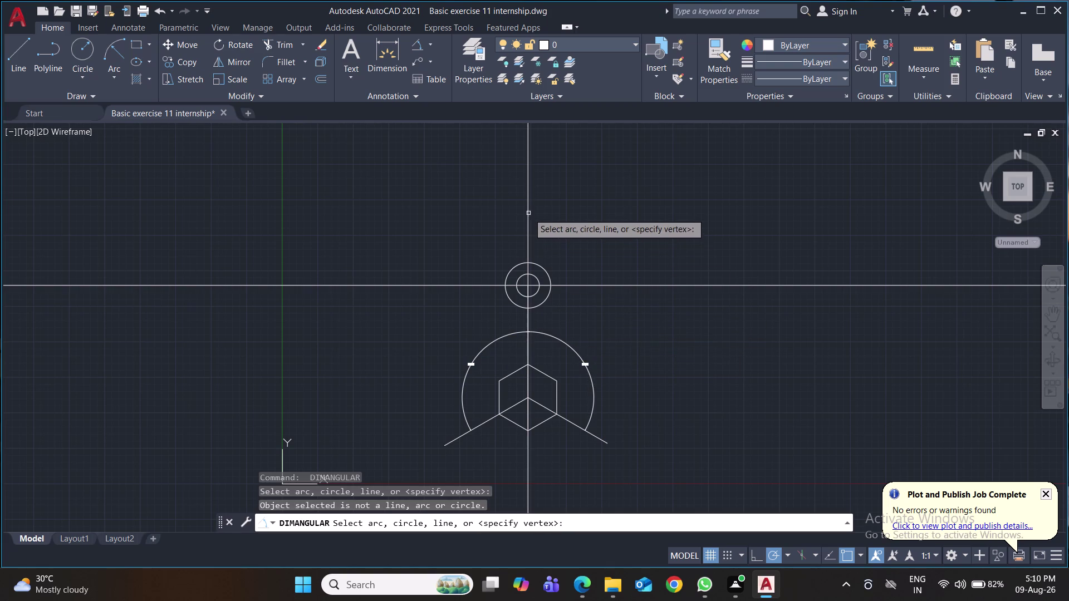
click(569, 422)
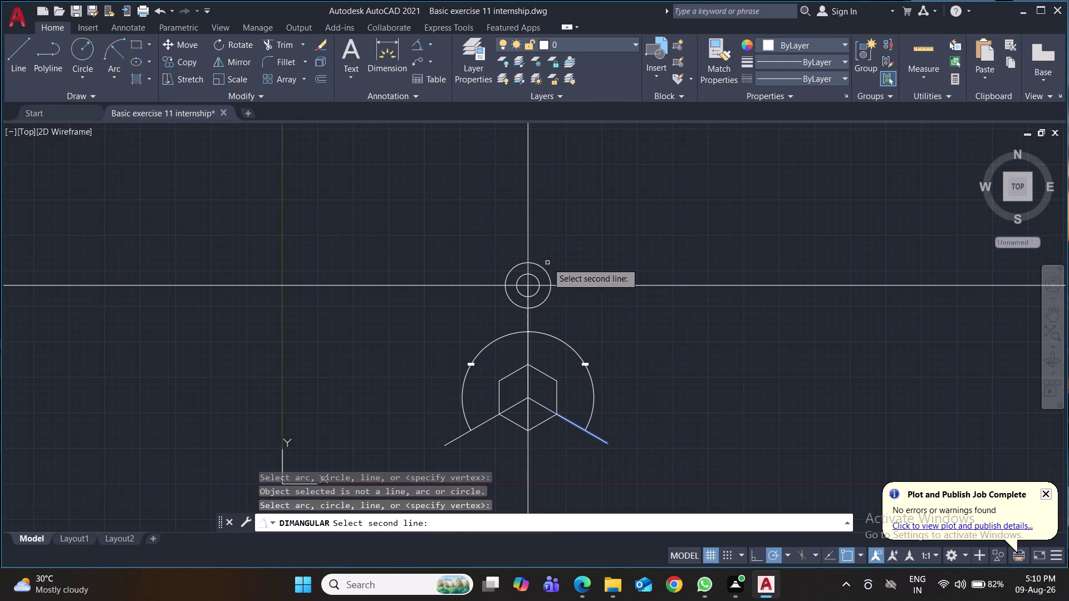
click(527, 248)
triple_click(525, 248)
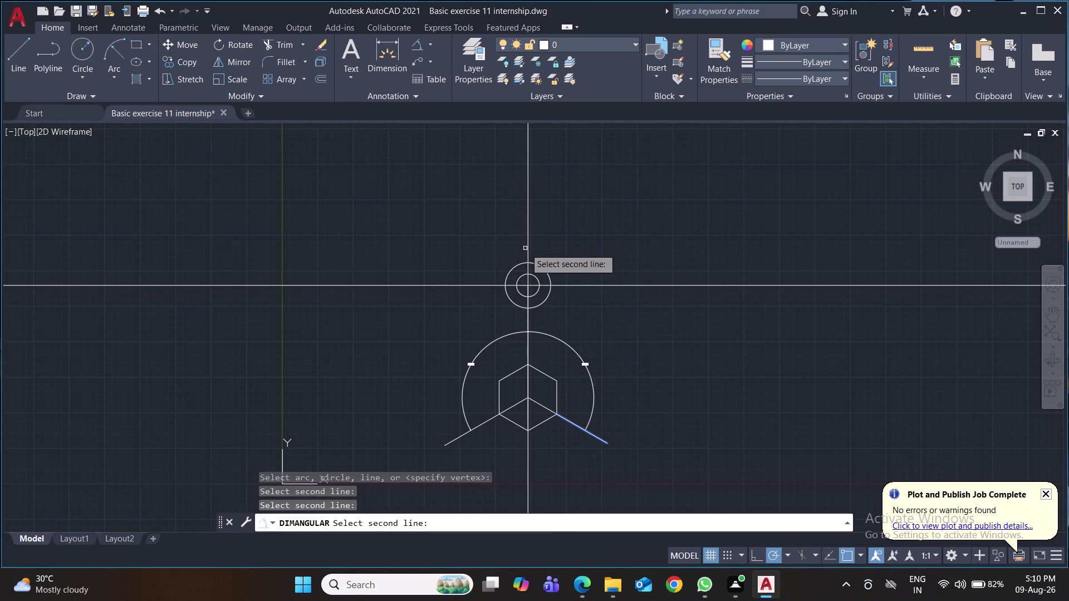
click(527, 252)
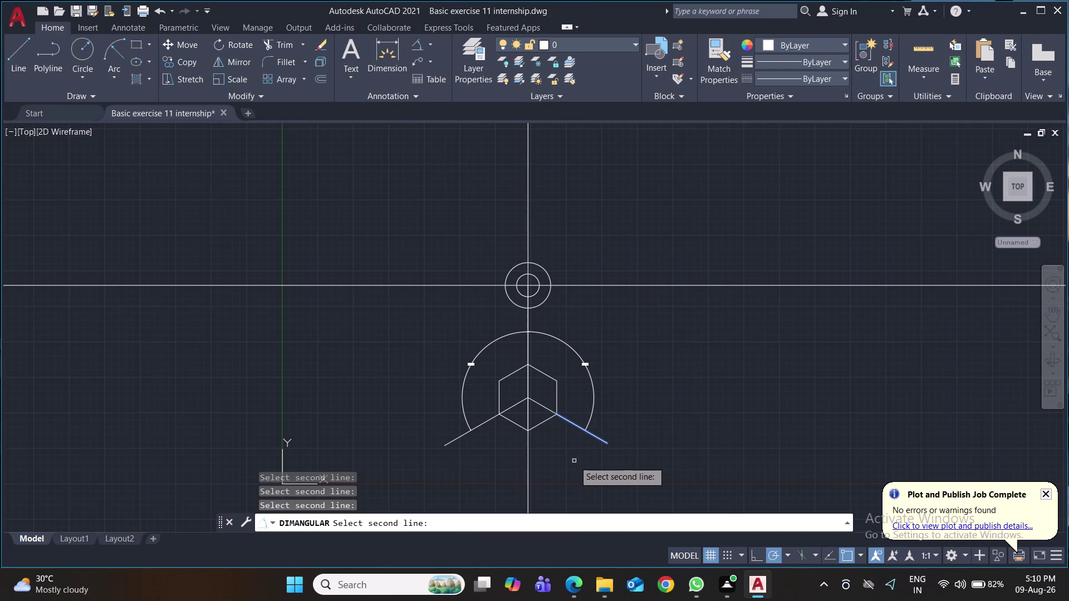
Cancel the unfinished angle measurement and quick-save the drawing.
key(ctrl+s)
key(ctrl+s)
key(ctrl+s)
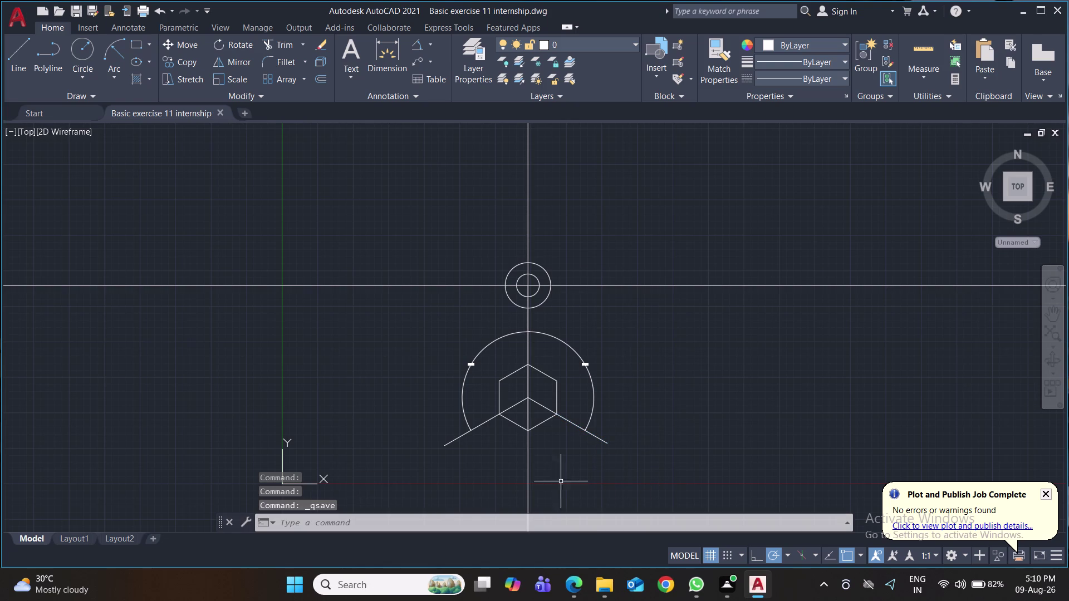
Window-select and delete the large arc and its tick marks around the hexagon.
click(586, 365)
click(496, 336)
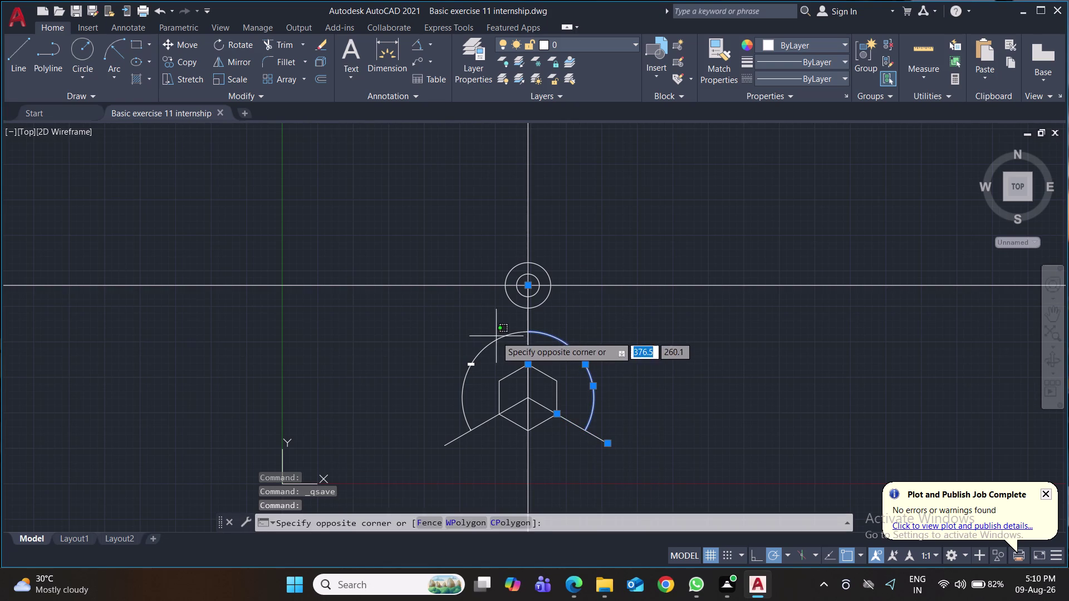
click(498, 340)
click(501, 338)
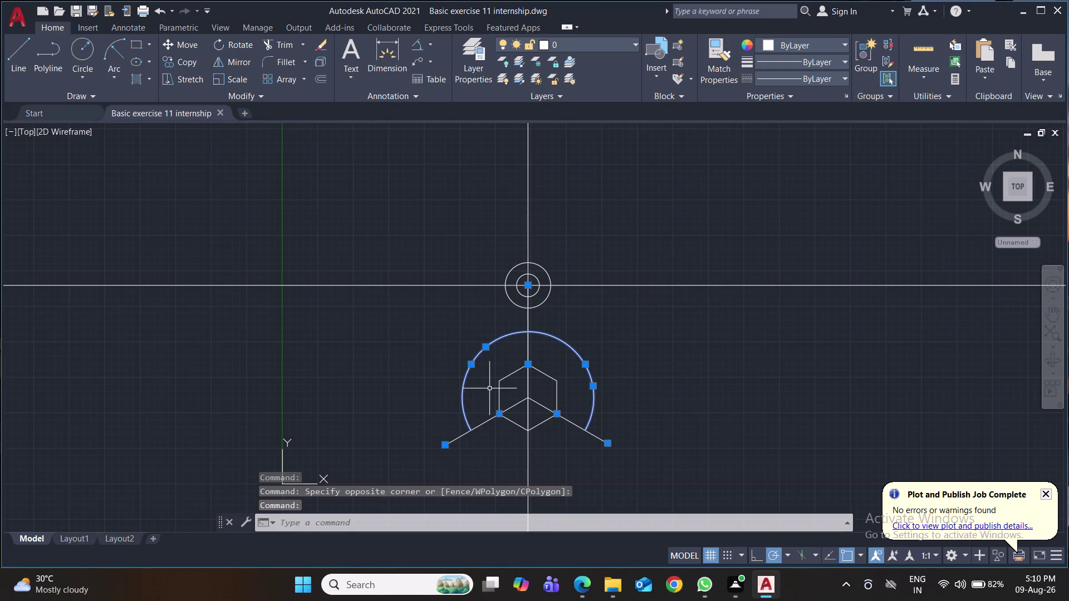
key(Delete)
Delete the vertical segment above the hexagon and the vertical line inside it.
scroll(up, 3)
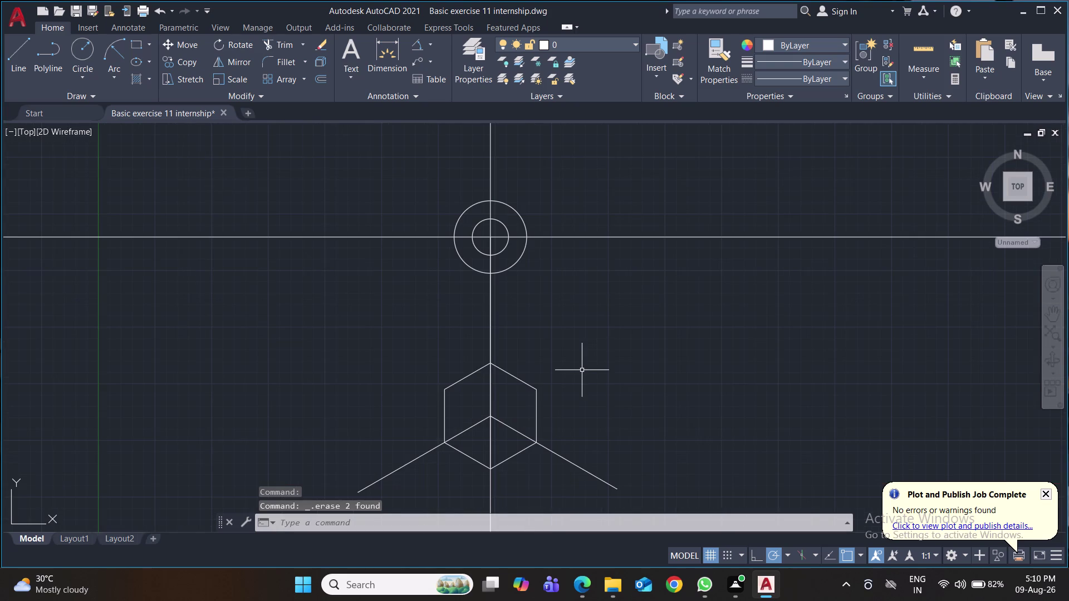
click(489, 318)
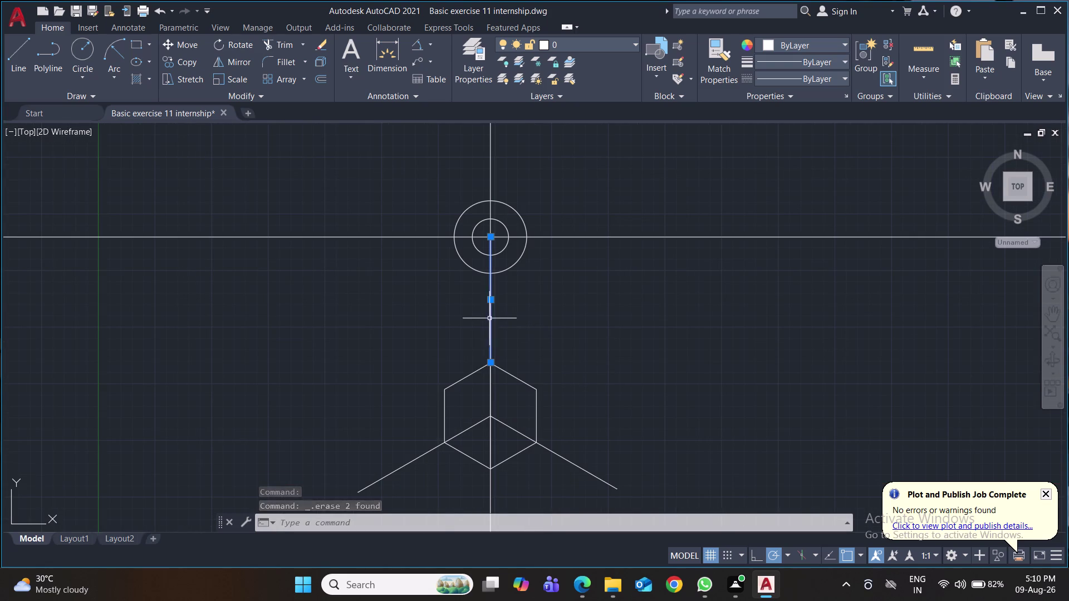
key(Delete)
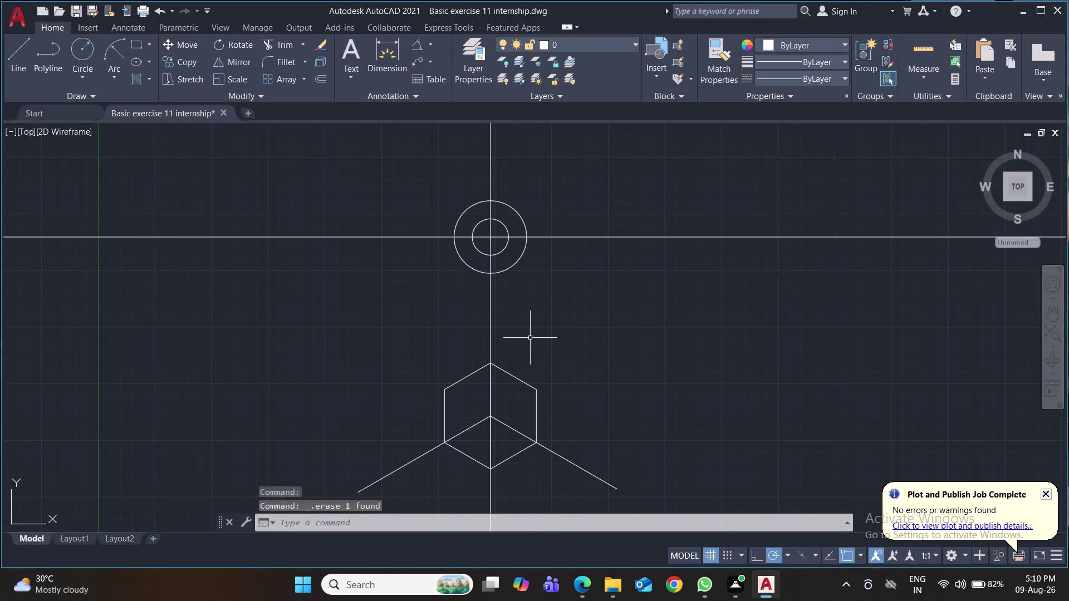
click(490, 393)
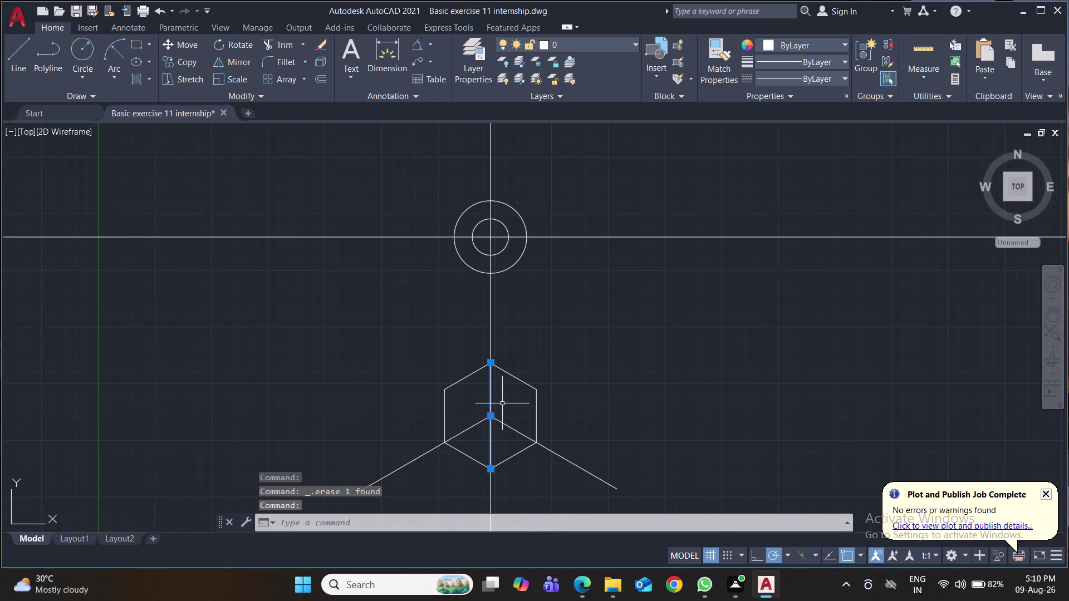
key(Delete)
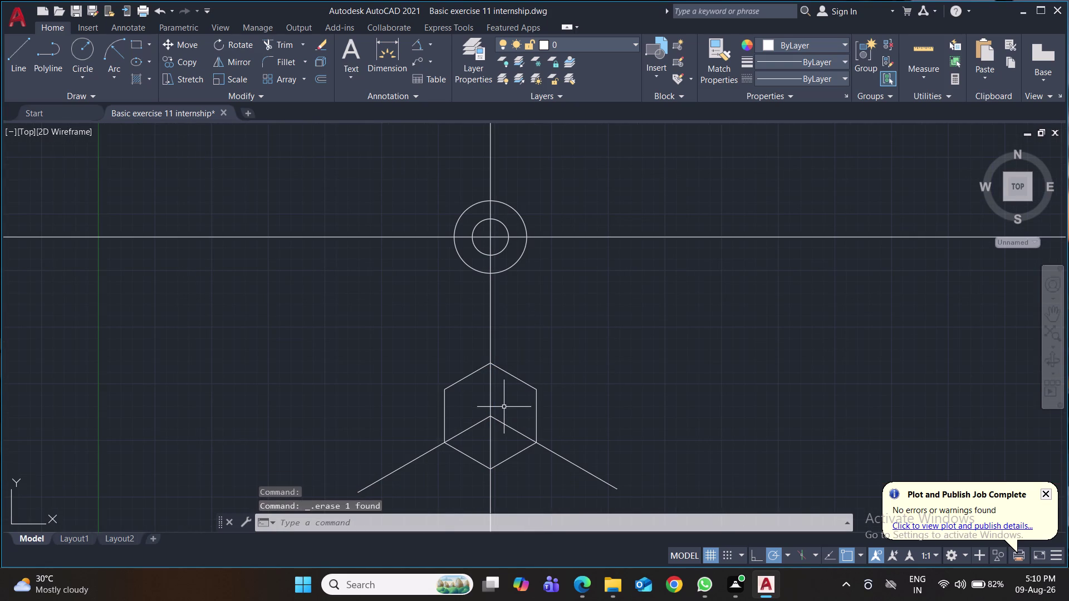
Undo the last erase with Ctrl+Z to restore the deleted segment.
click(507, 425)
key(Delete)
key(ctrl+z)
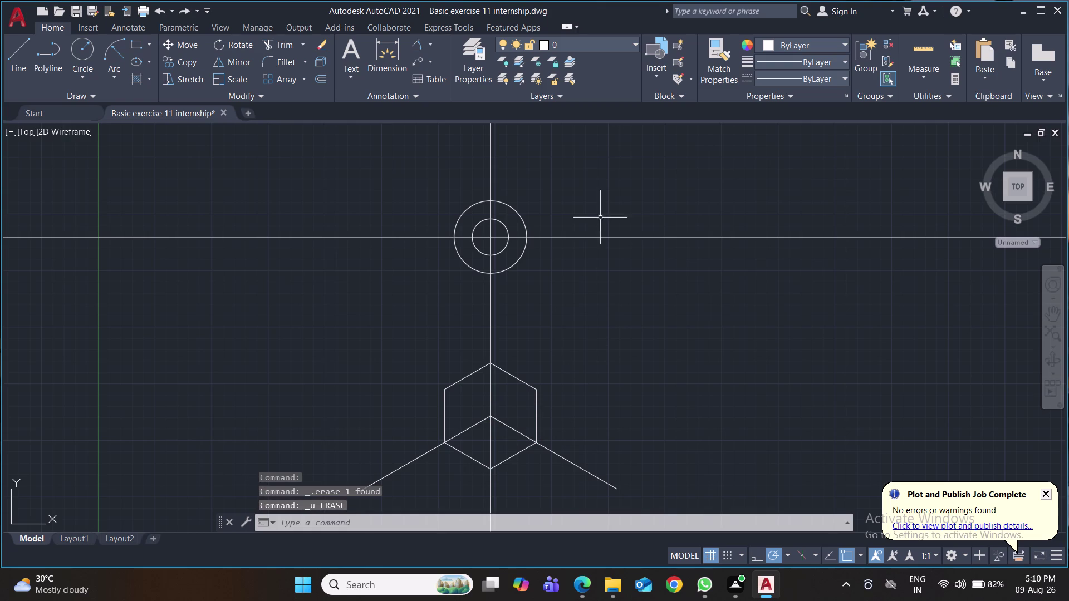
click(611, 239)
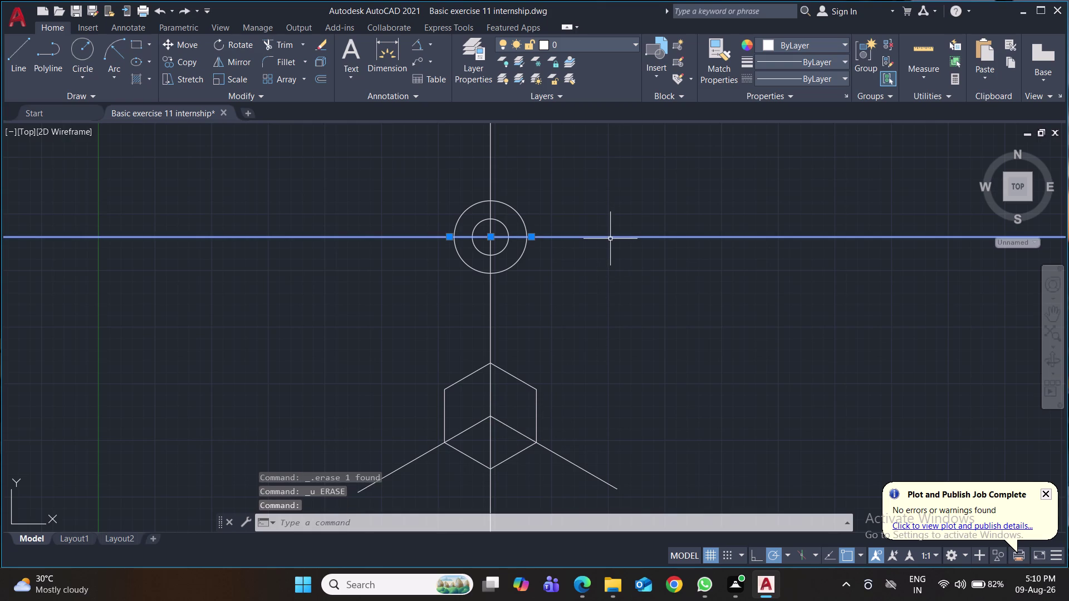
Erase the horizontal and vertical centrelines, then recentre the circles and hexagon in view.
key(Delete)
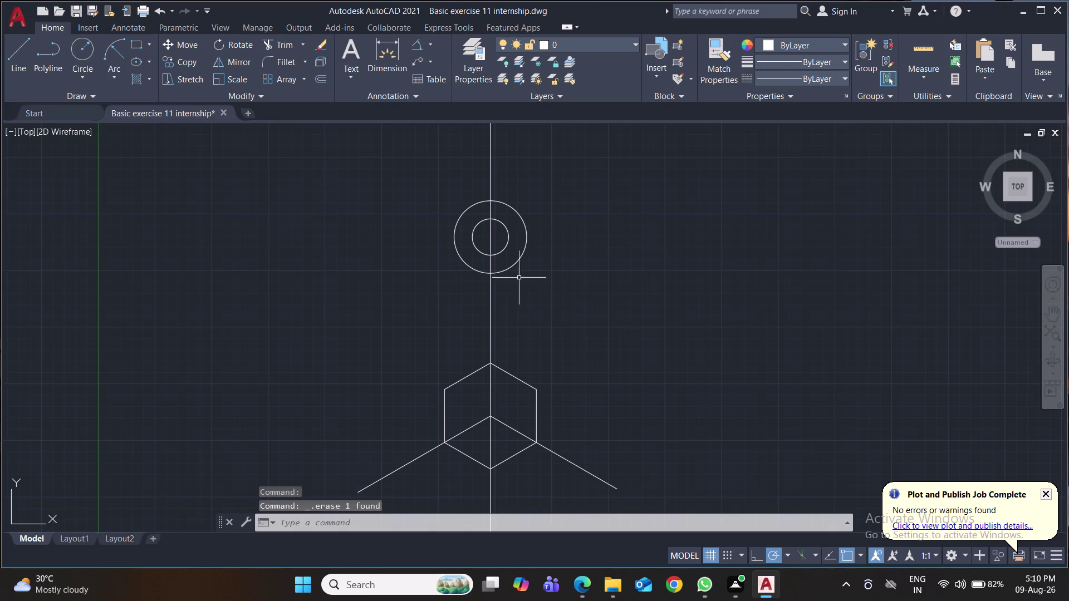
click(490, 298)
key(Delete)
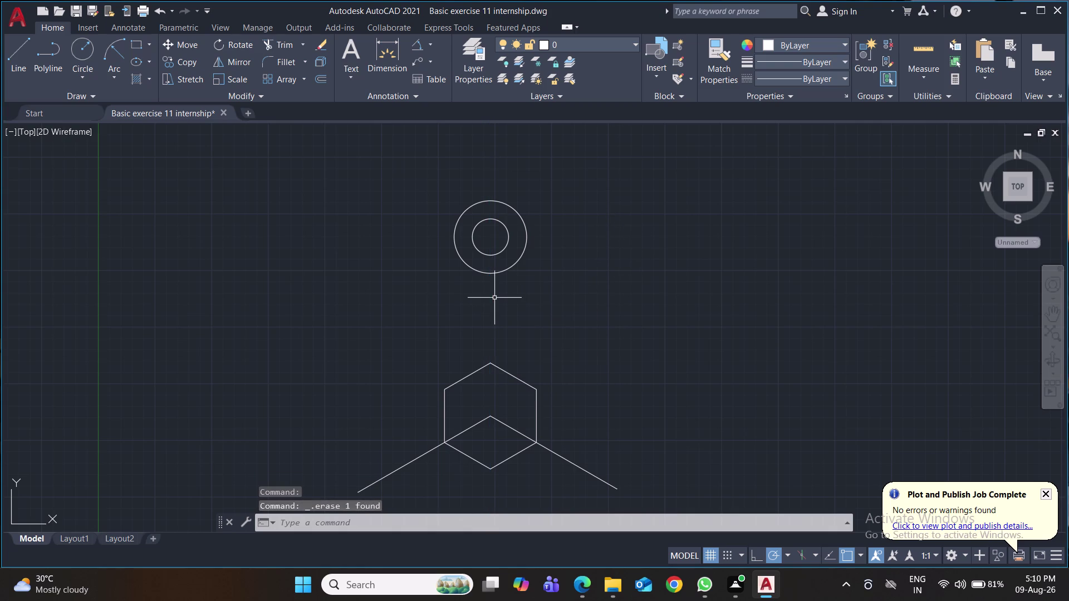
scroll(down, 3)
middle_drag(705, 369, 685, 349)
scroll(down, 3)
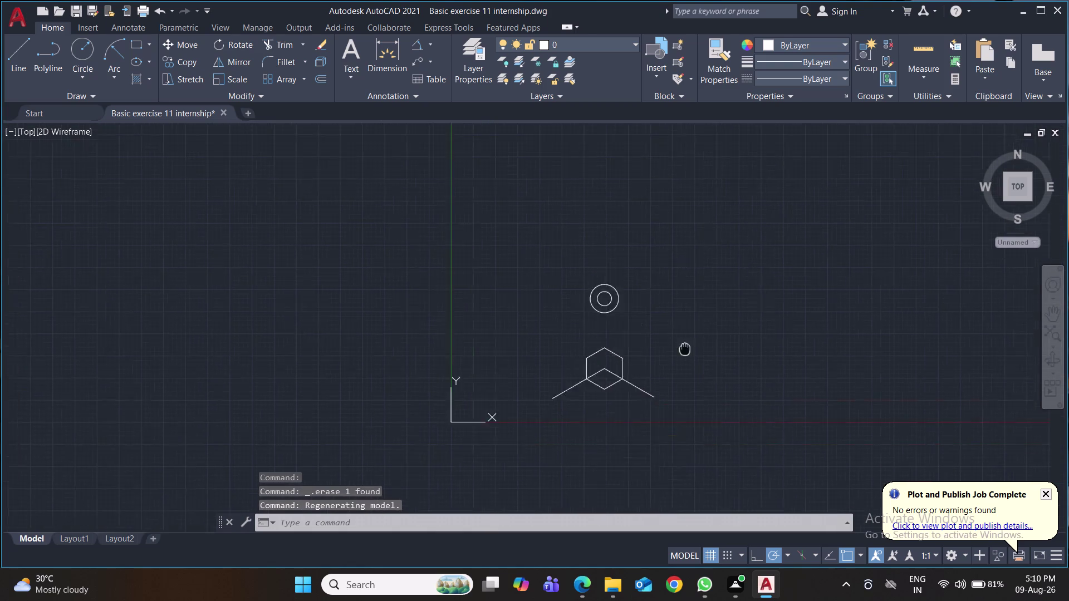
middle_drag(685, 349, 661, 313)
scroll(up, 3)
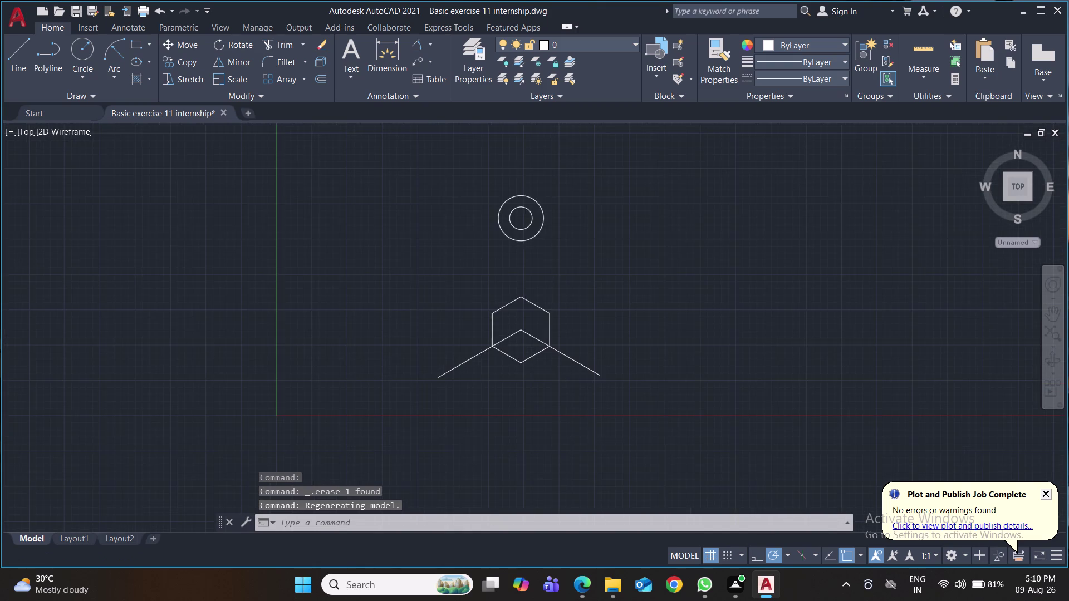
scroll(down, 3)
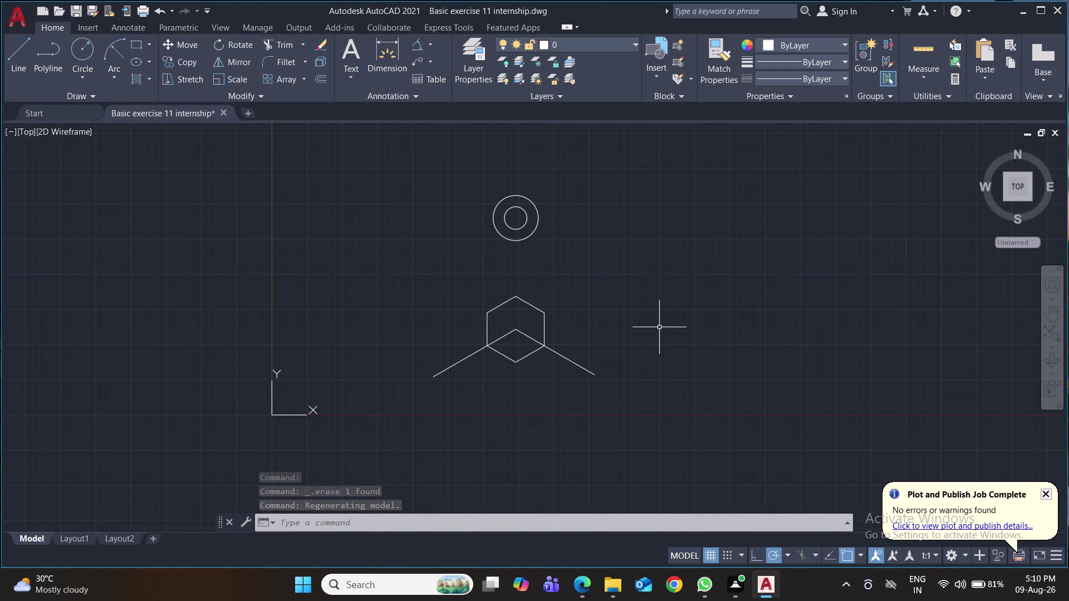
middle_drag(659, 327, 649, 327)
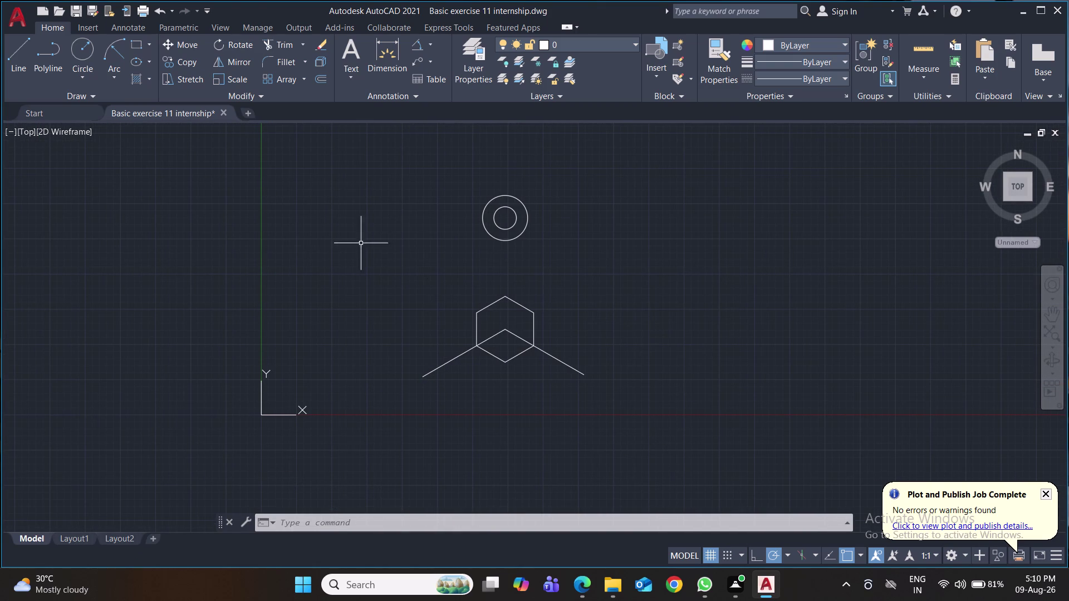
click(87, 52)
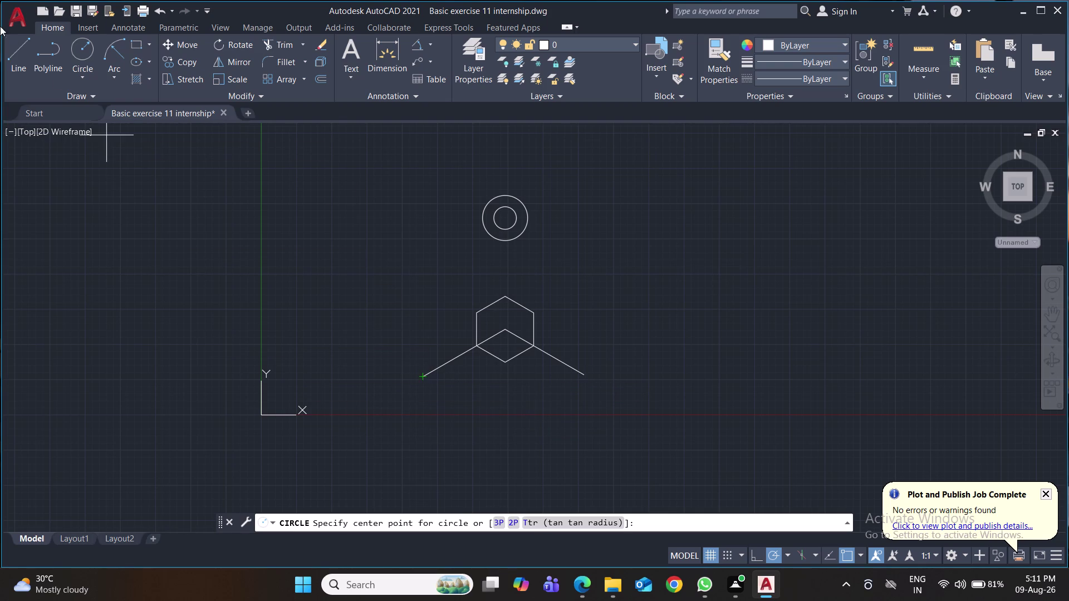
Draw a vertical line from the hexagon's top corner up to the circles' centre.
click(20, 42)
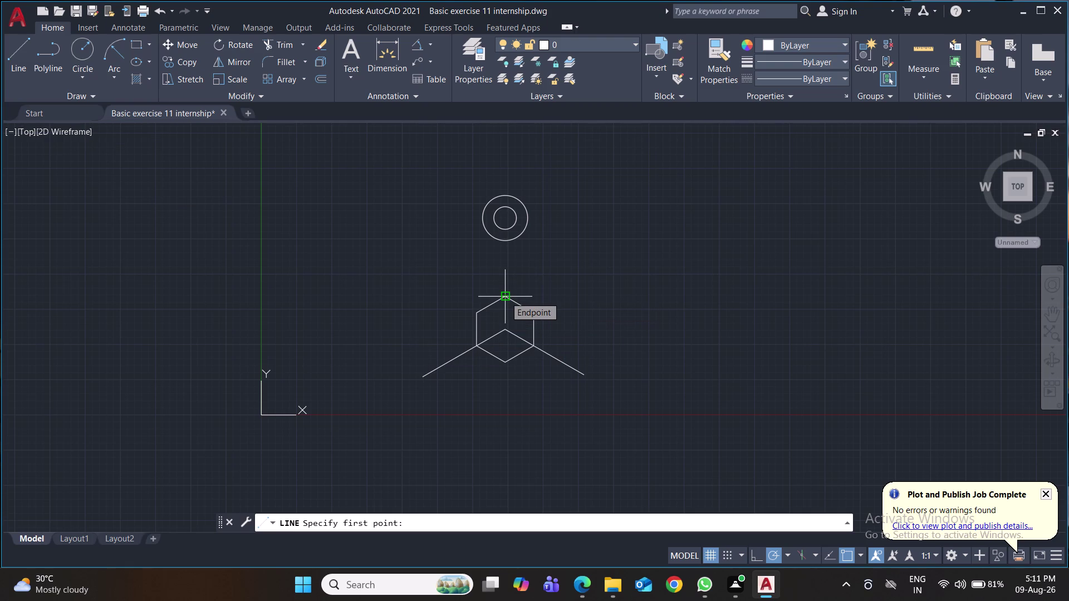
click(505, 296)
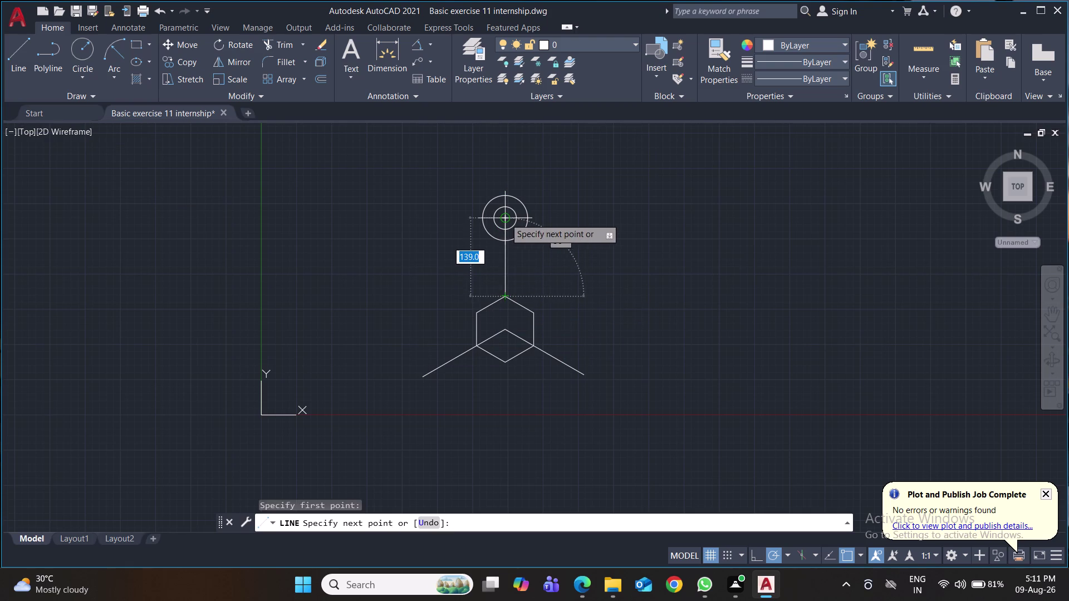
click(505, 218)
key(Return)
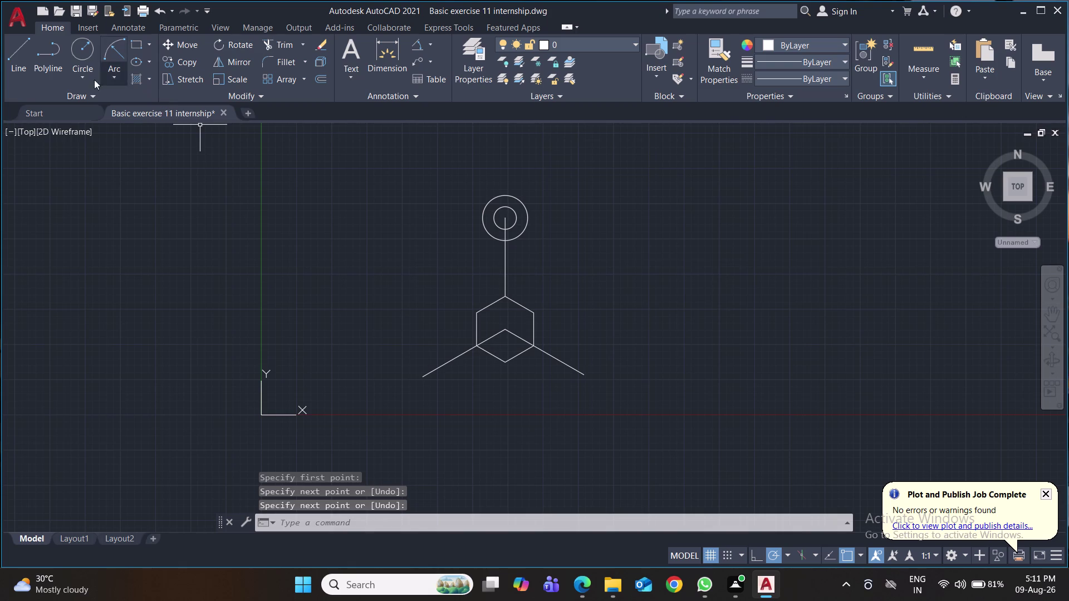
Delete the lower-left slanted line and begin redrawing it from the hexagon.
click(465, 352)
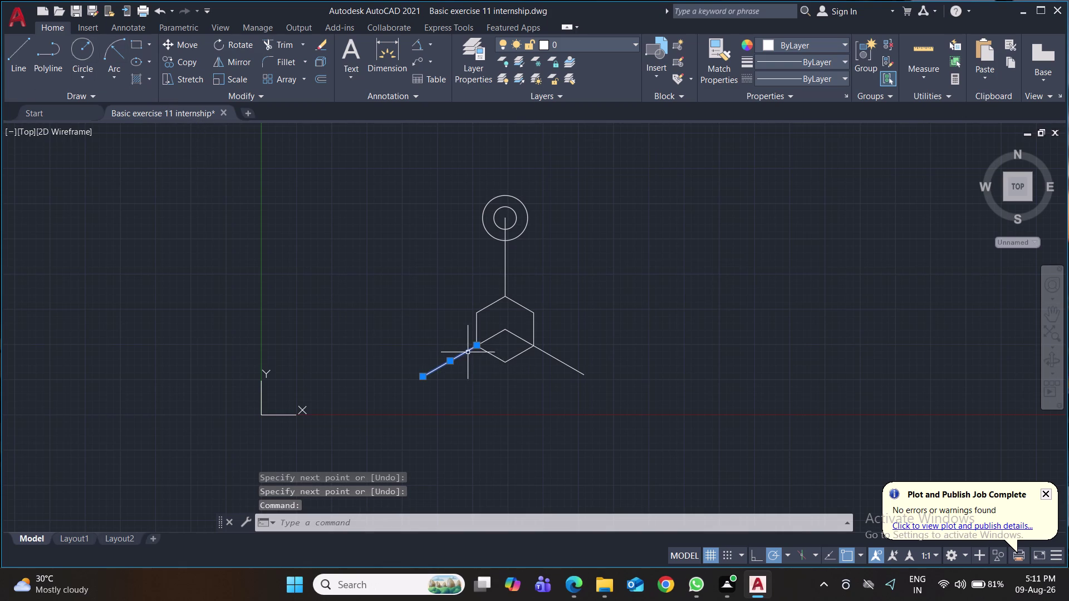
click(494, 336)
key(Delete)
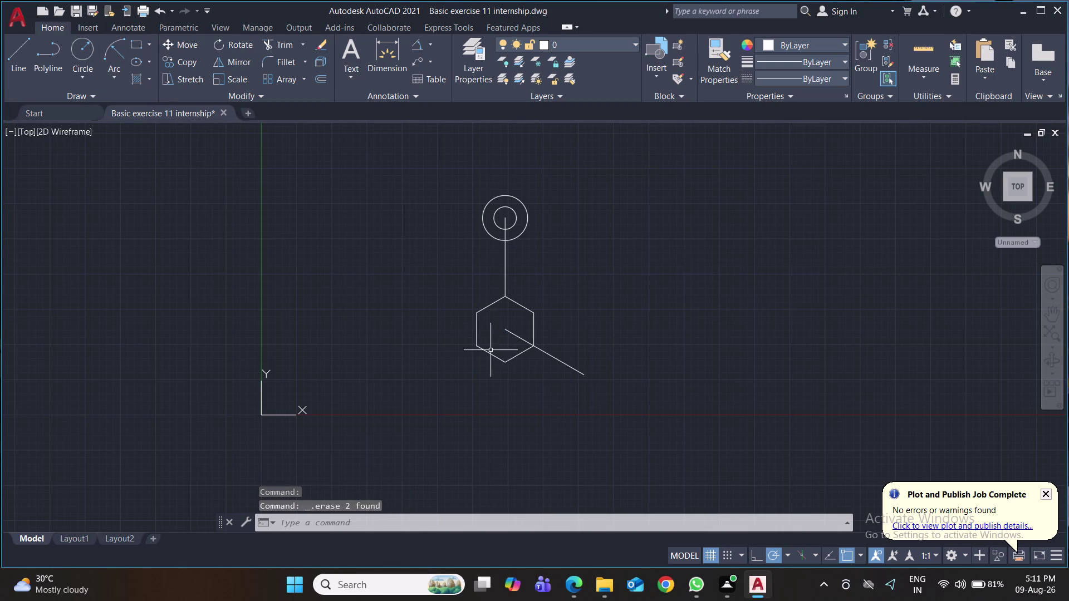
key(l)
key(Return)
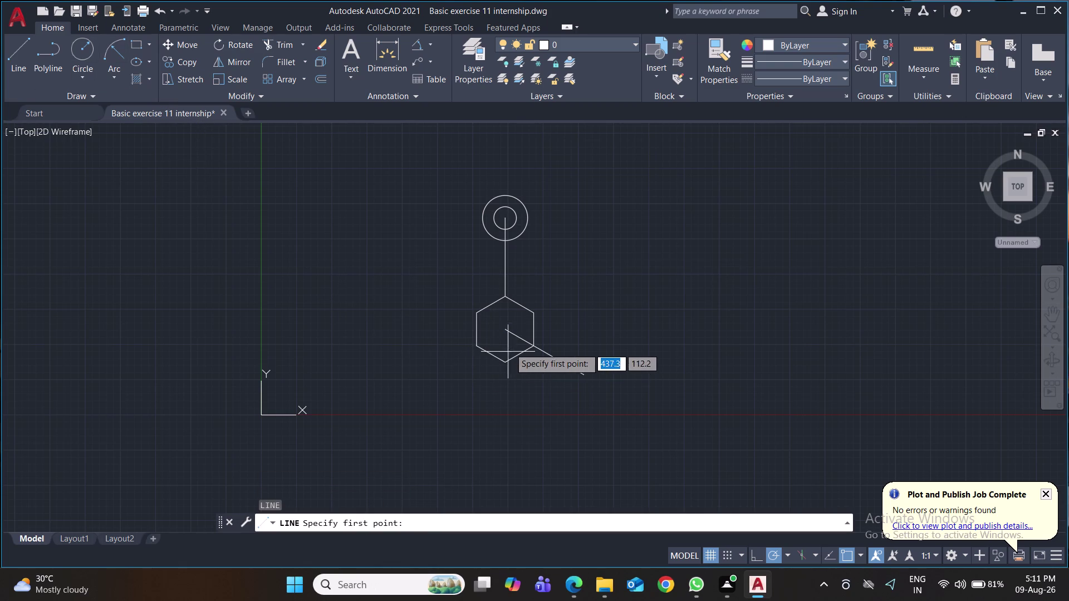
click(505, 331)
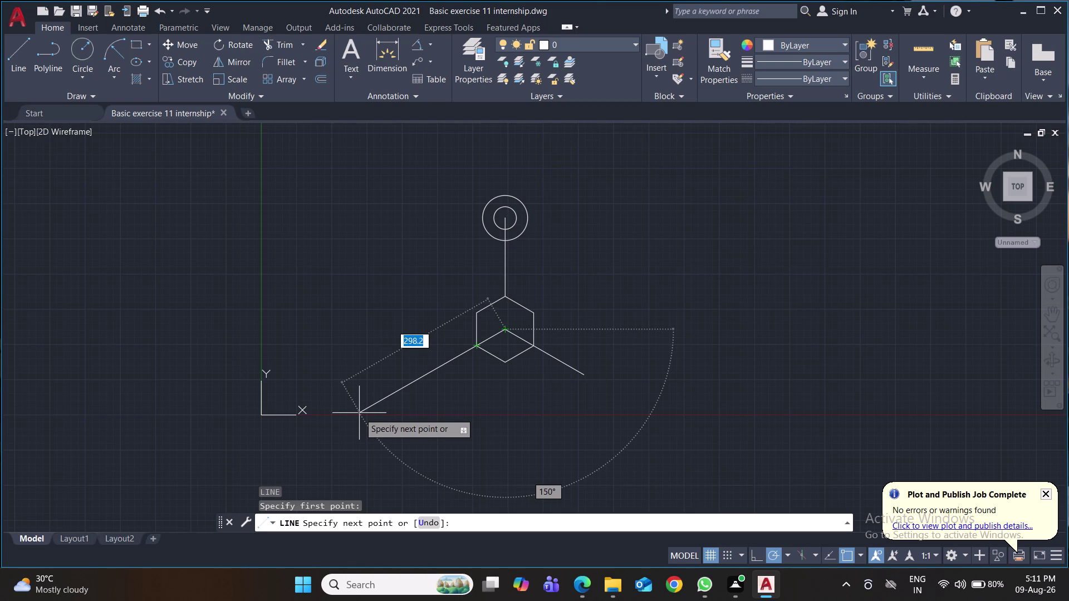
key(shift+at)
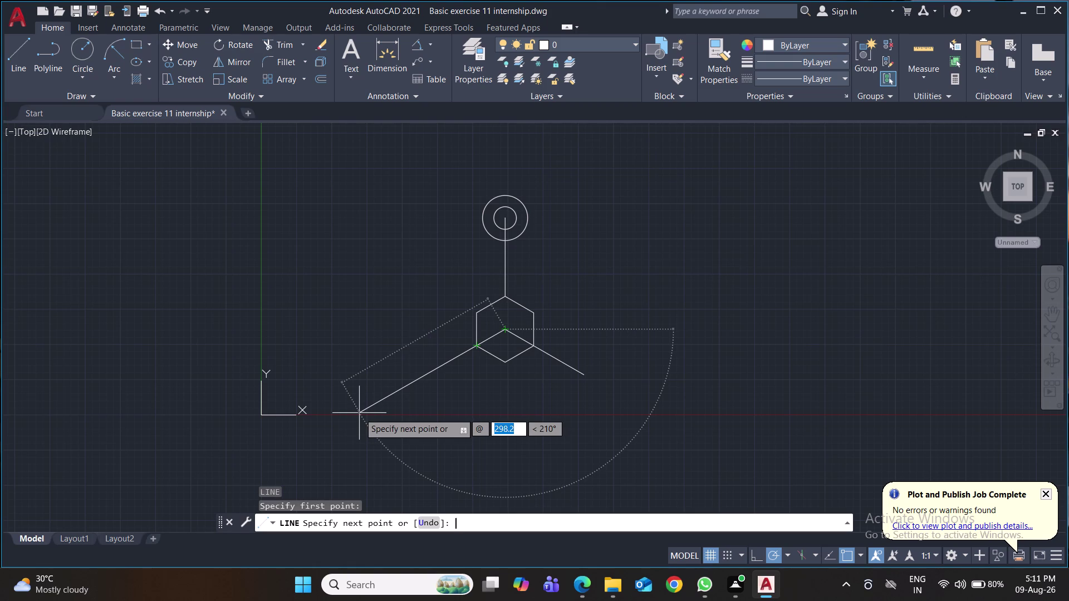
text(139)
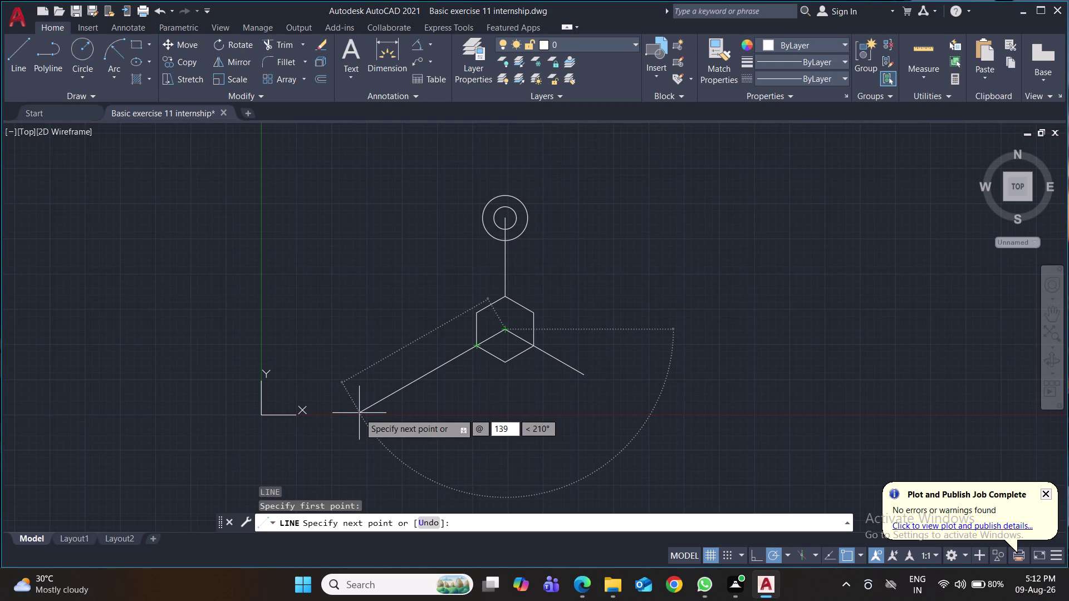
key(Tab)
text(210)
key(Return)
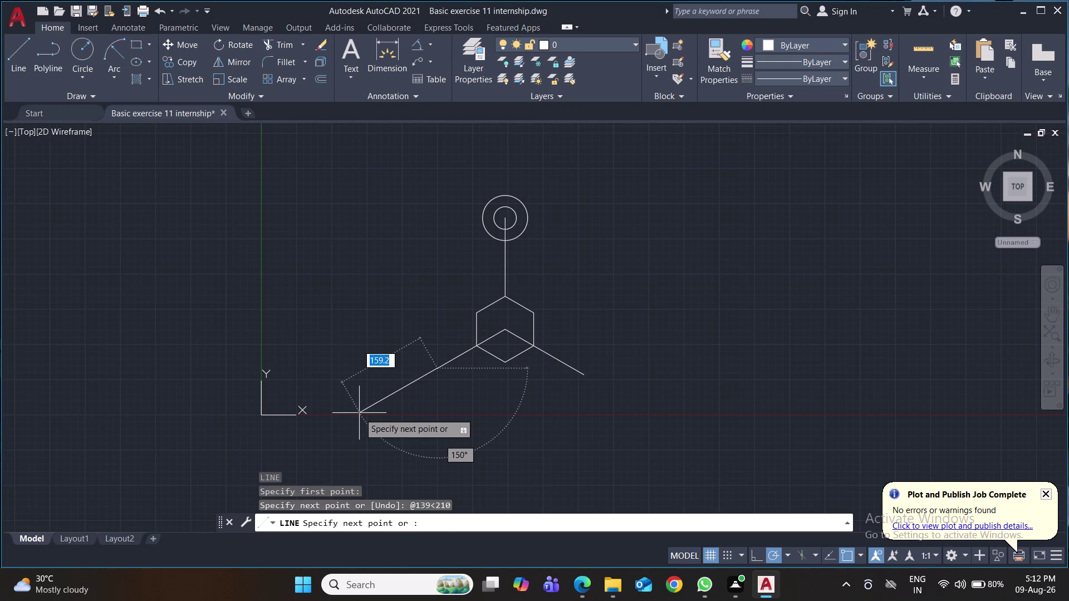
key(Return)
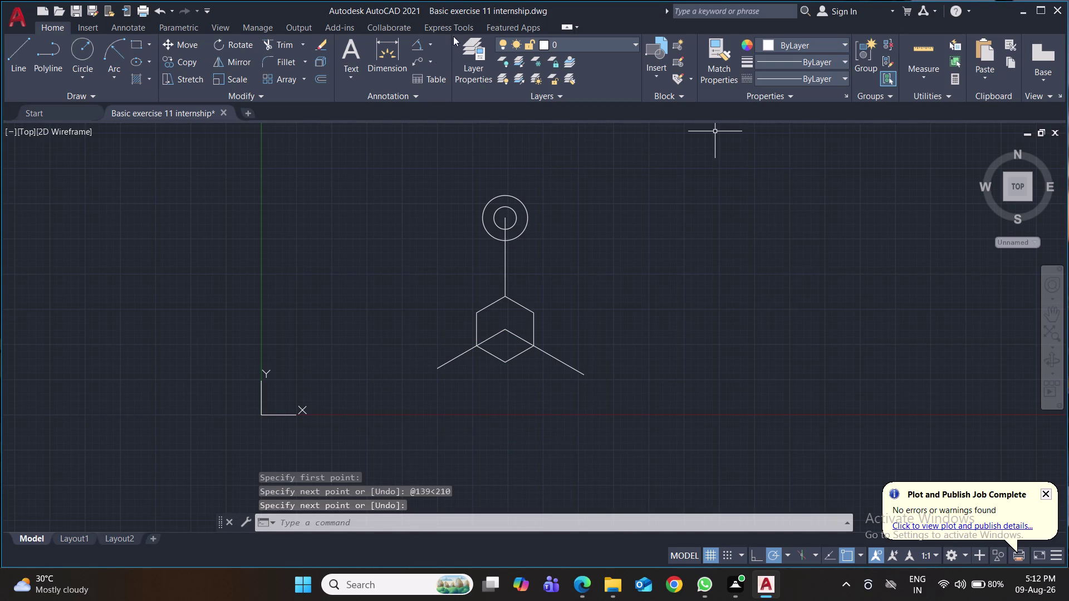
Start an aligned dimension, picking the hexagon centre as its first point.
click(432, 43)
click(445, 88)
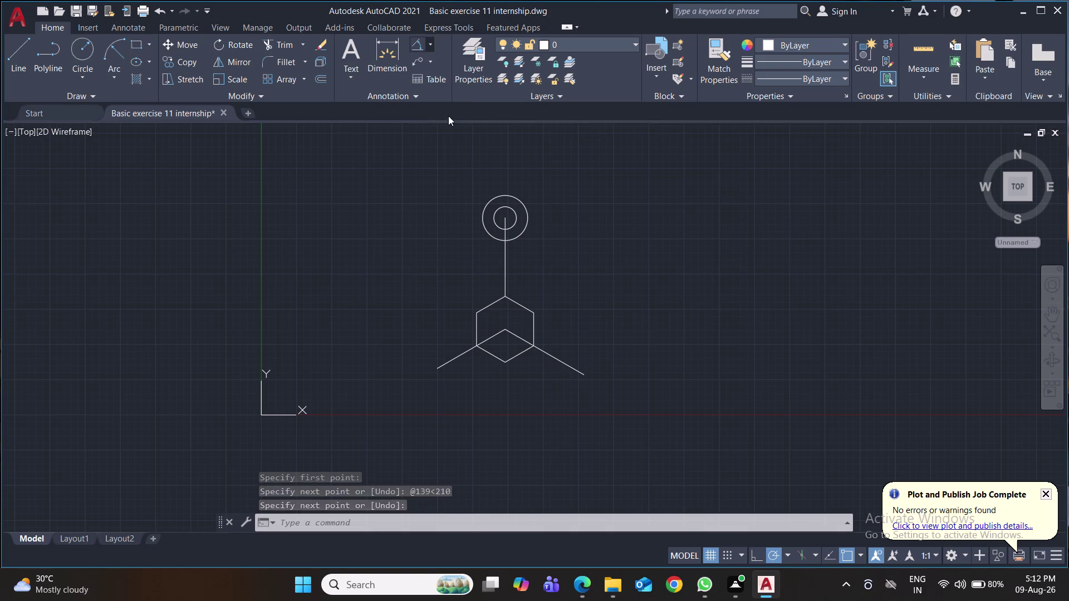
click(504, 333)
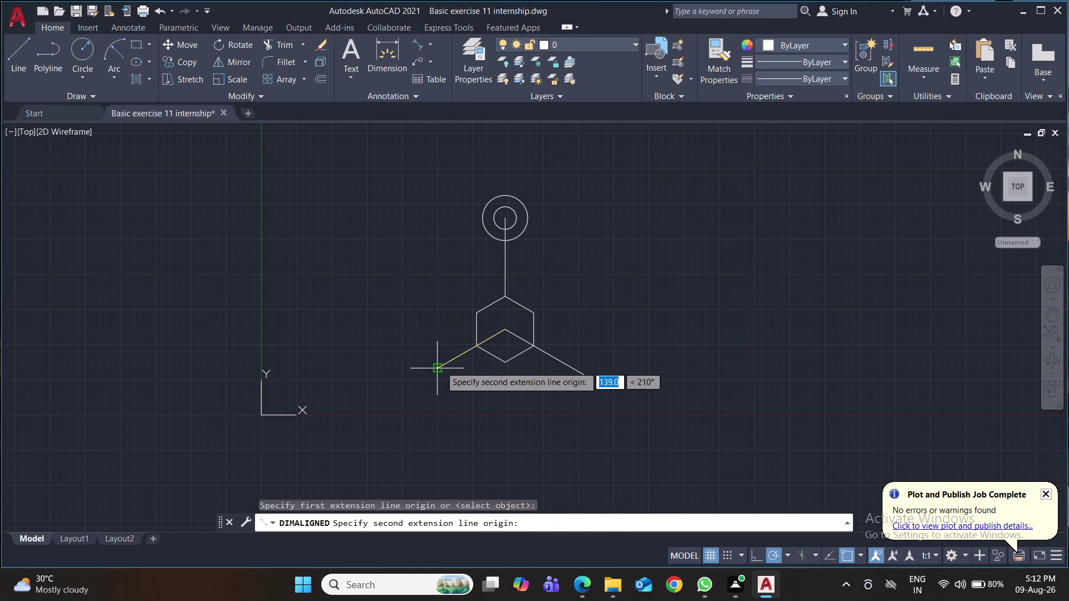
Place the 139.0 aligned dimension along the down-left line and pan to check it.
click(439, 366)
click(390, 299)
scroll(up, 3)
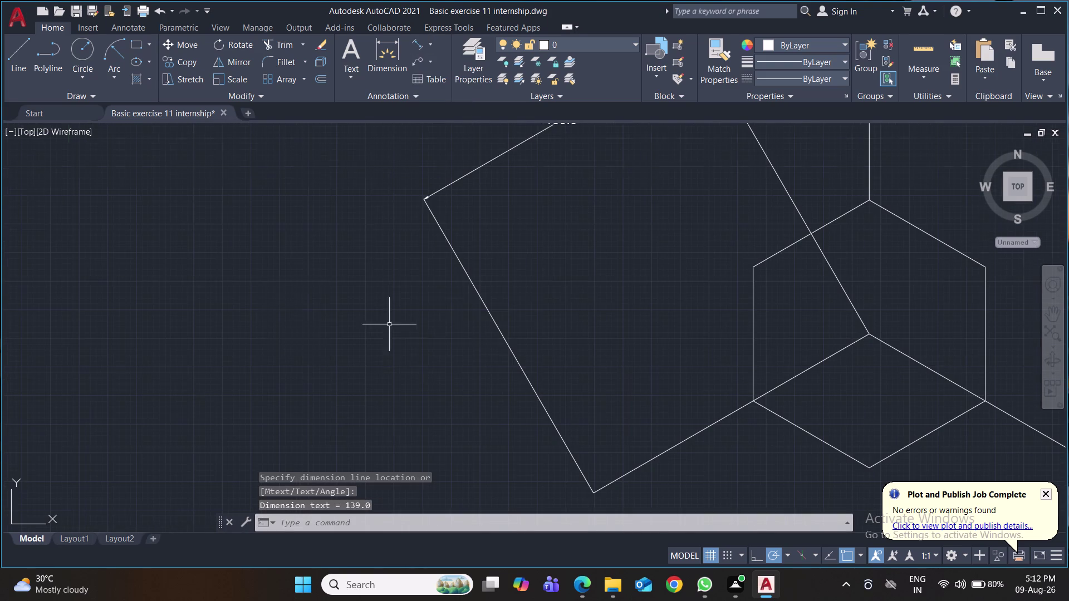
middle_drag(540, 286, 301, 362)
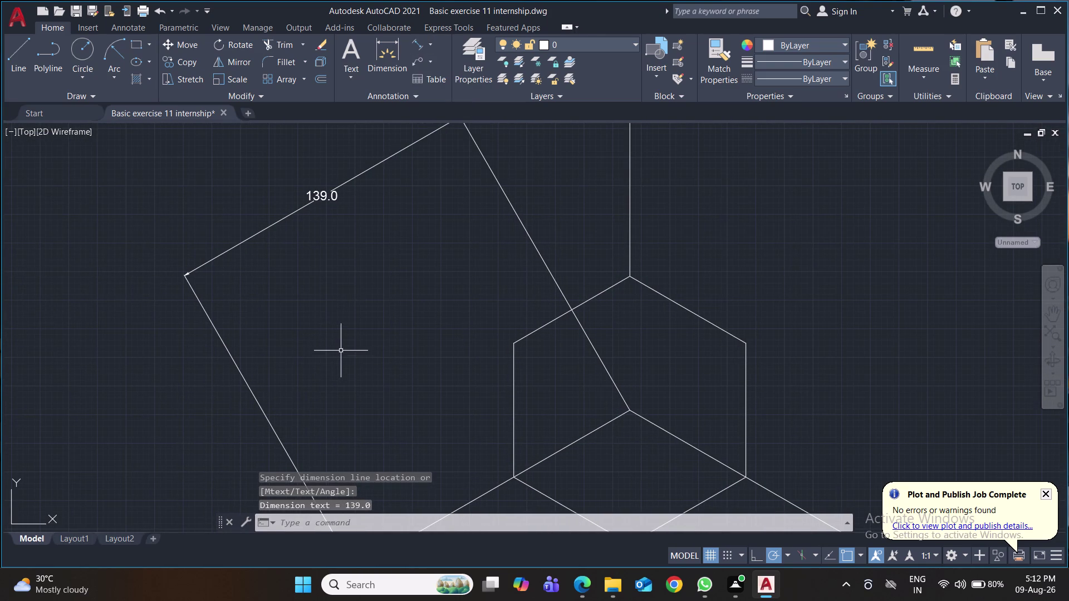
scroll(down, 3)
middle_drag(393, 352, 216, 309)
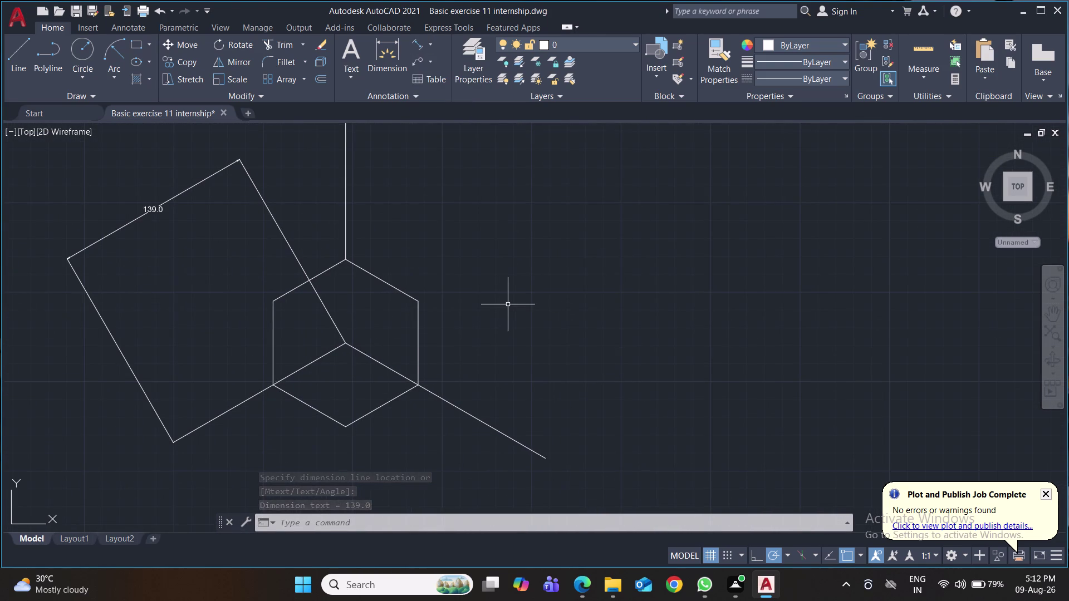
scroll(down, 3)
middle_drag(510, 307, 595, 323)
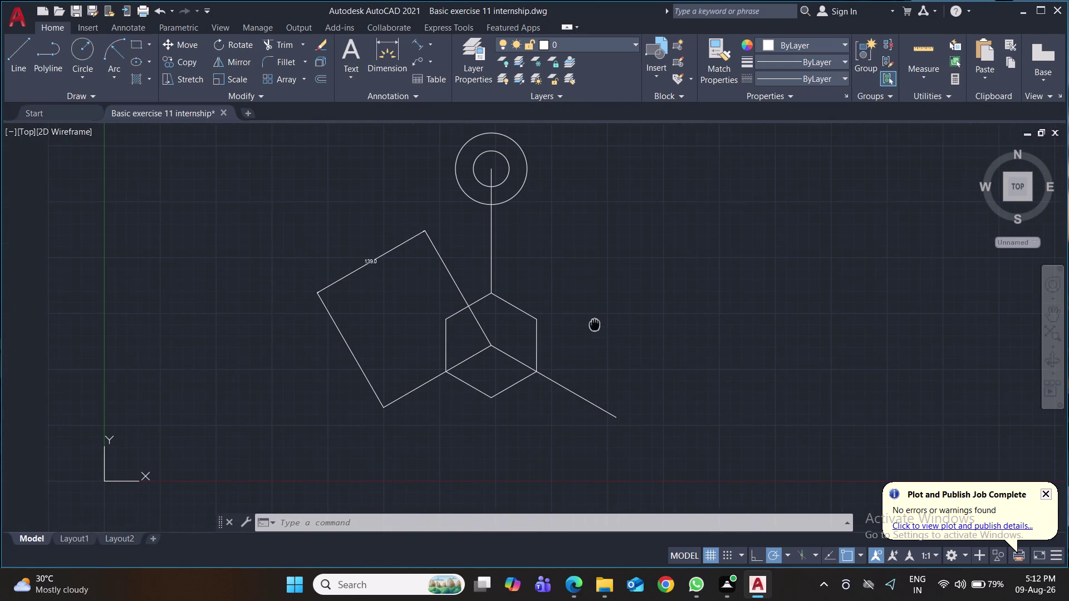
scroll(down, 3)
middle_drag(589, 321, 458, 325)
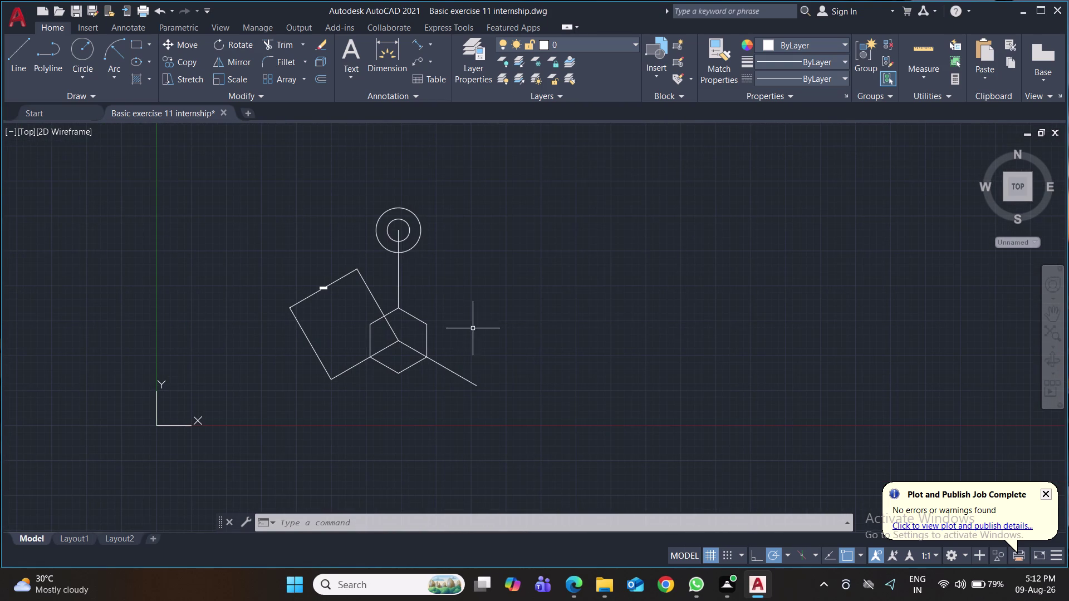
Select and delete the line running down-right from the hexagon.
click(460, 374)
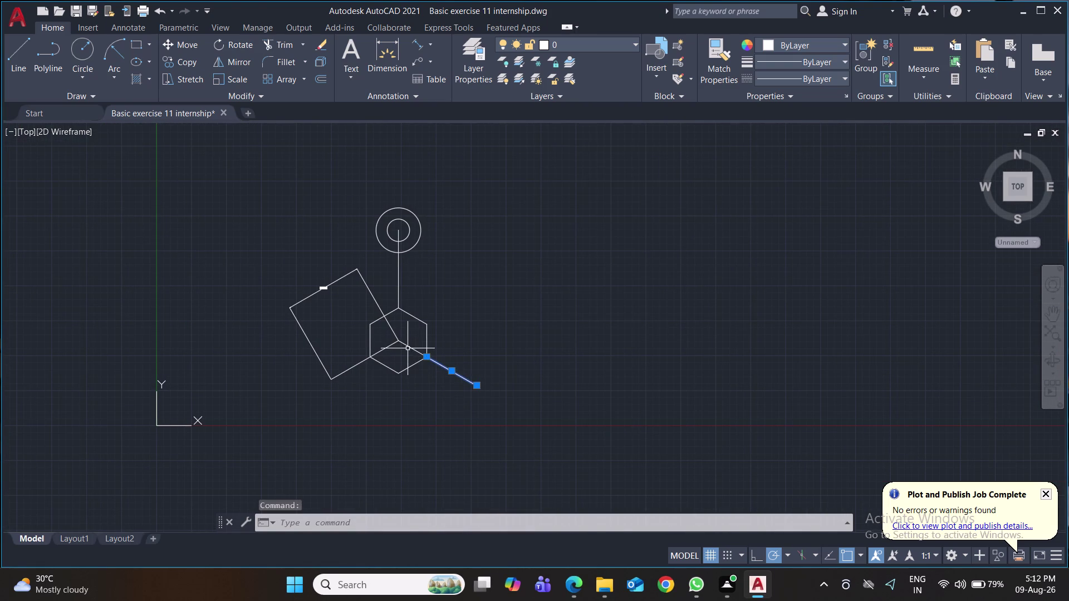
click(409, 347)
key(Delete)
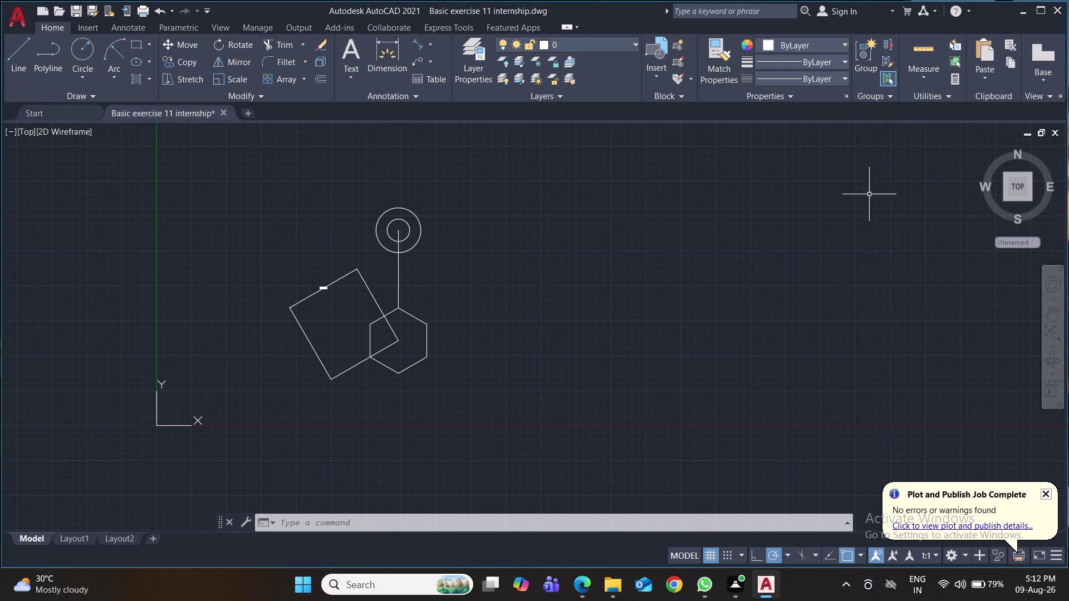
click(21, 62)
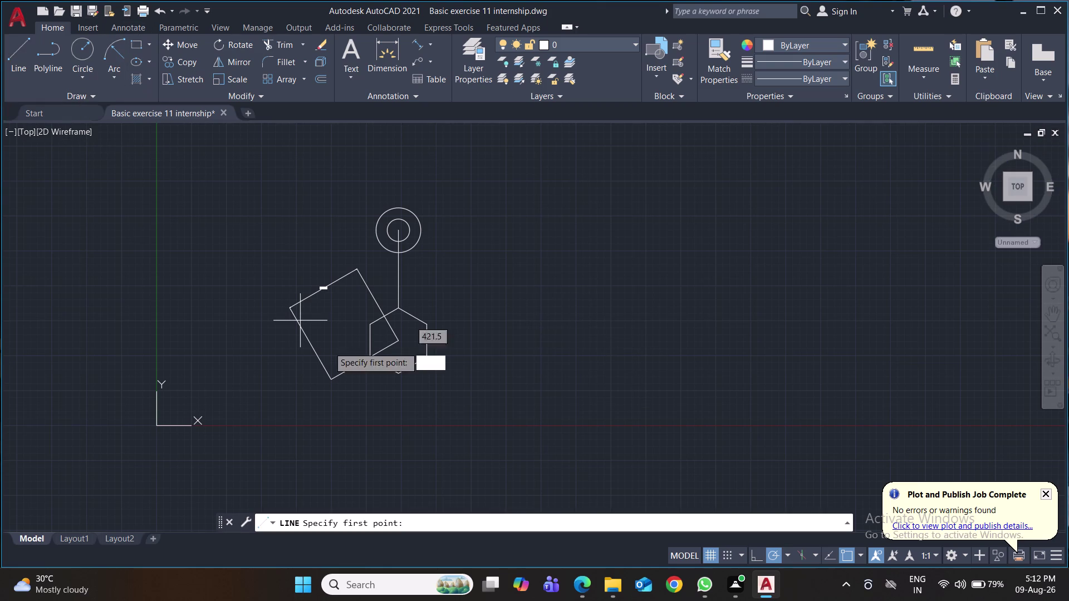
click(397, 342)
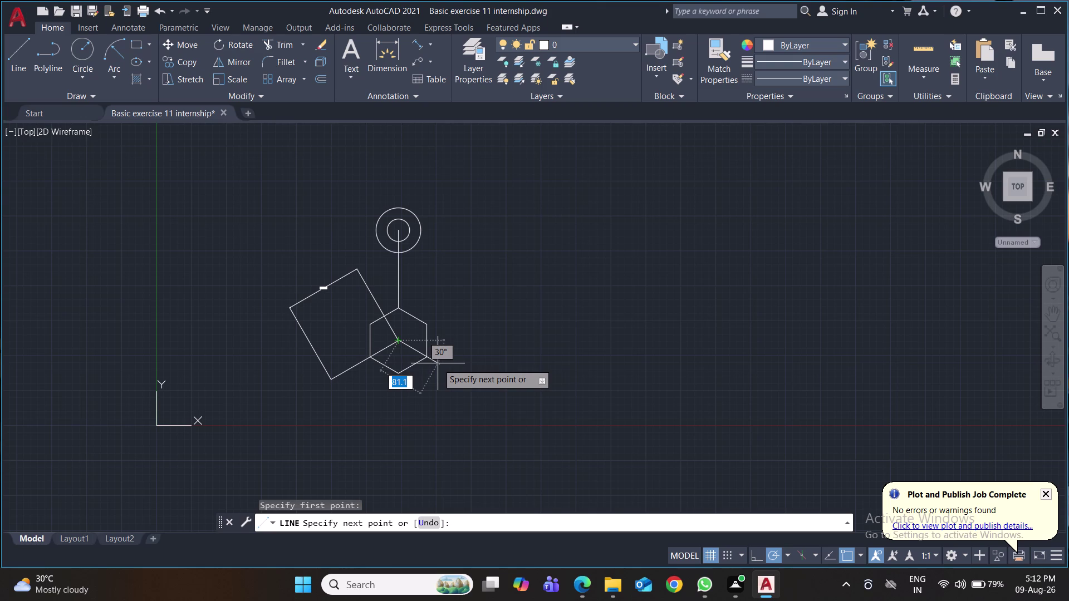
key(shift+at)
text(139)
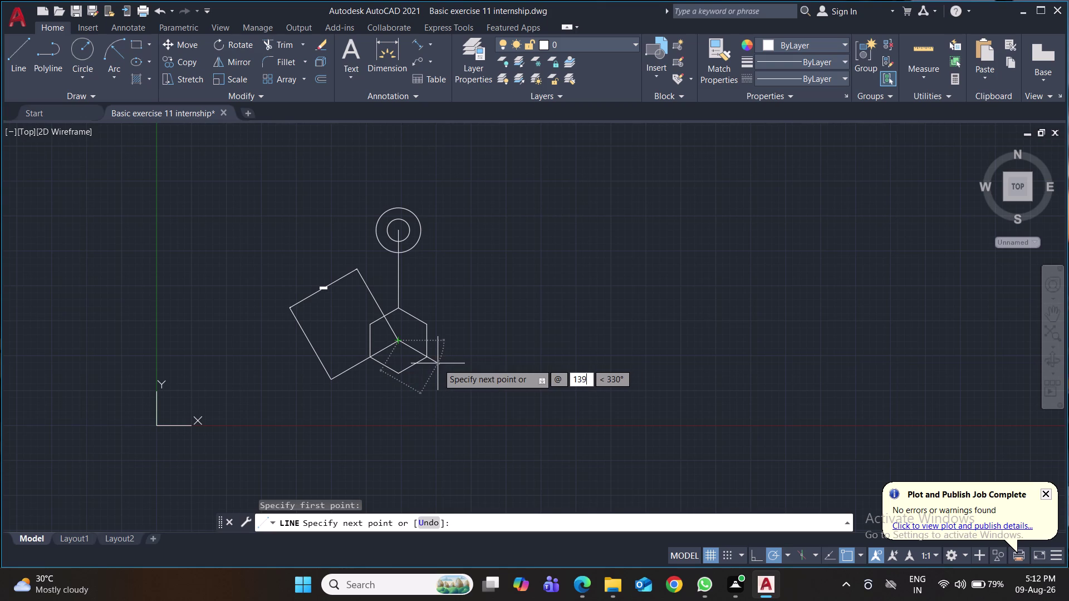
key(Tab)
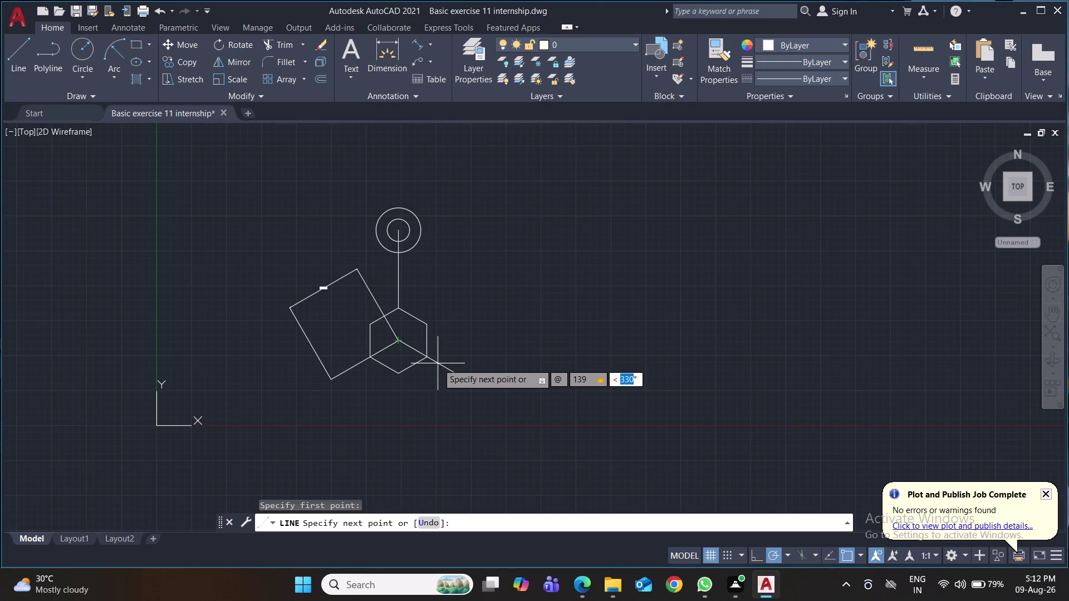
text(330)
key(Return)
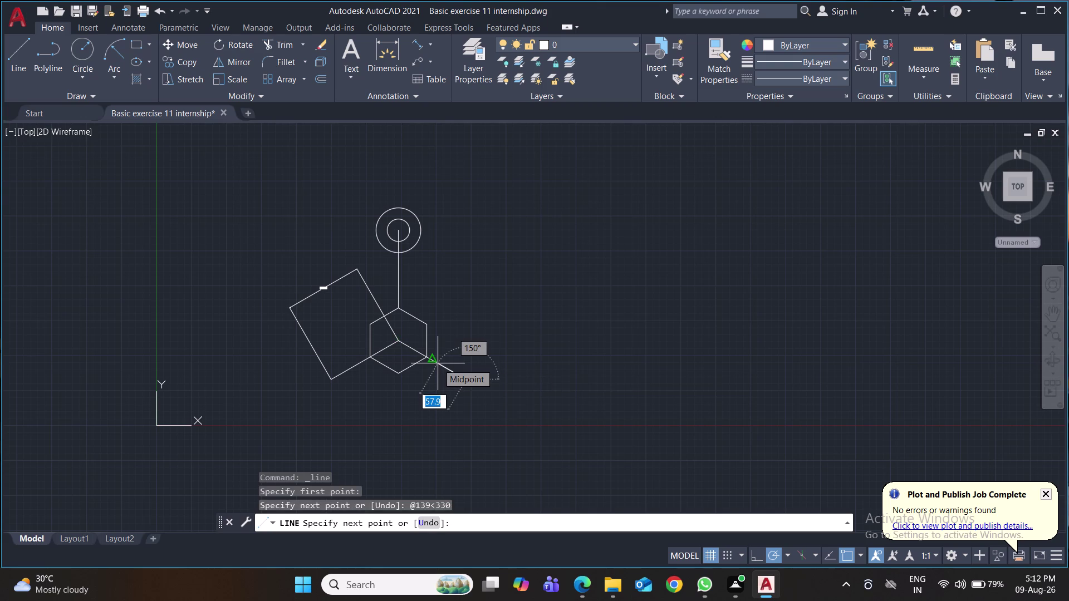
key(Return)
Delete the 139.0 aligned dimension.
click(377, 305)
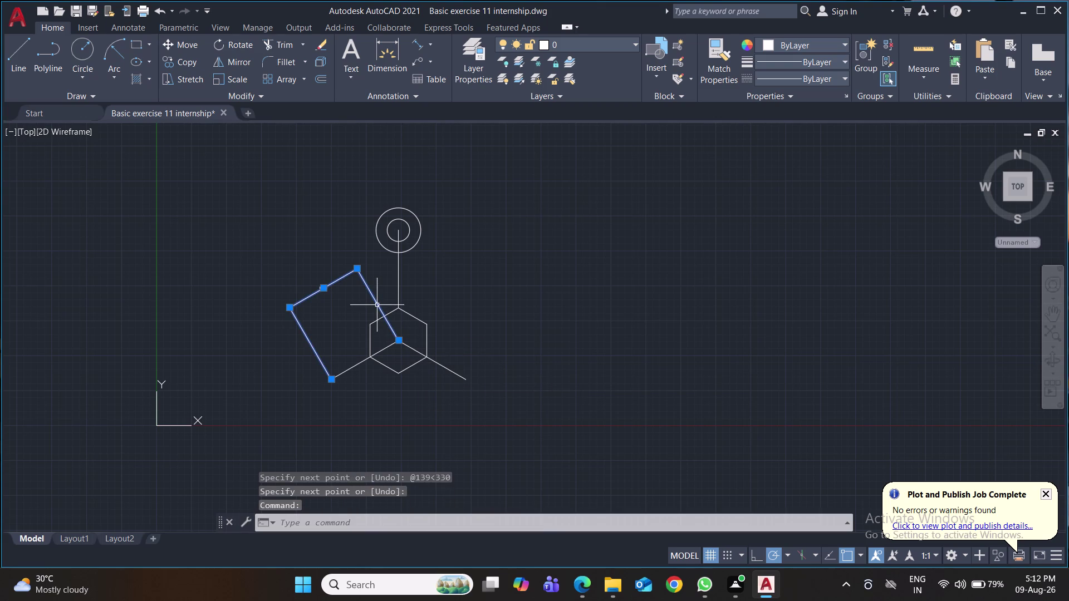
key(Delete)
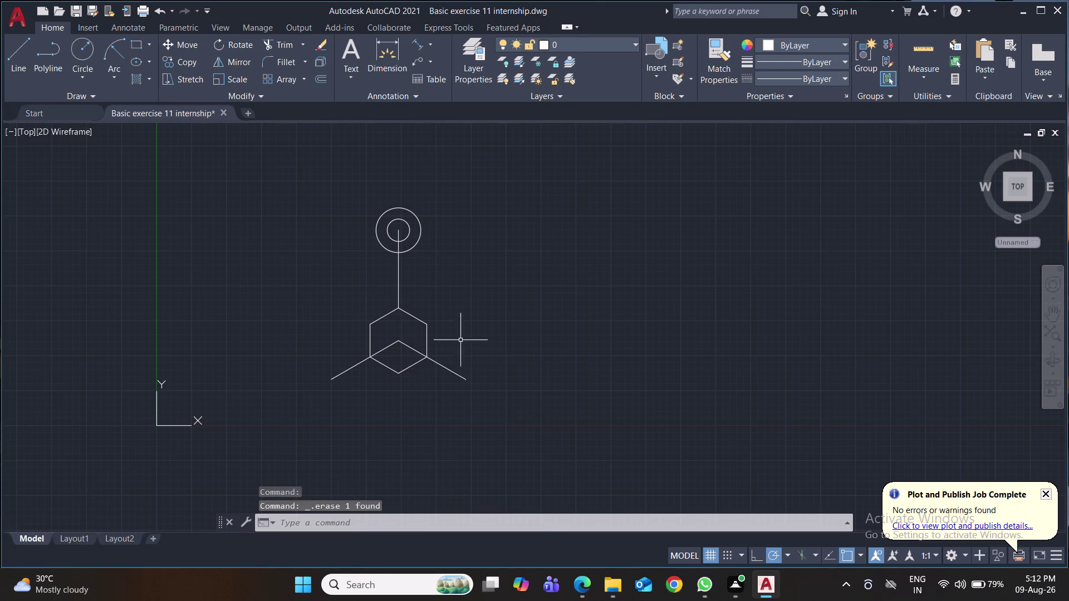
click(22, 55)
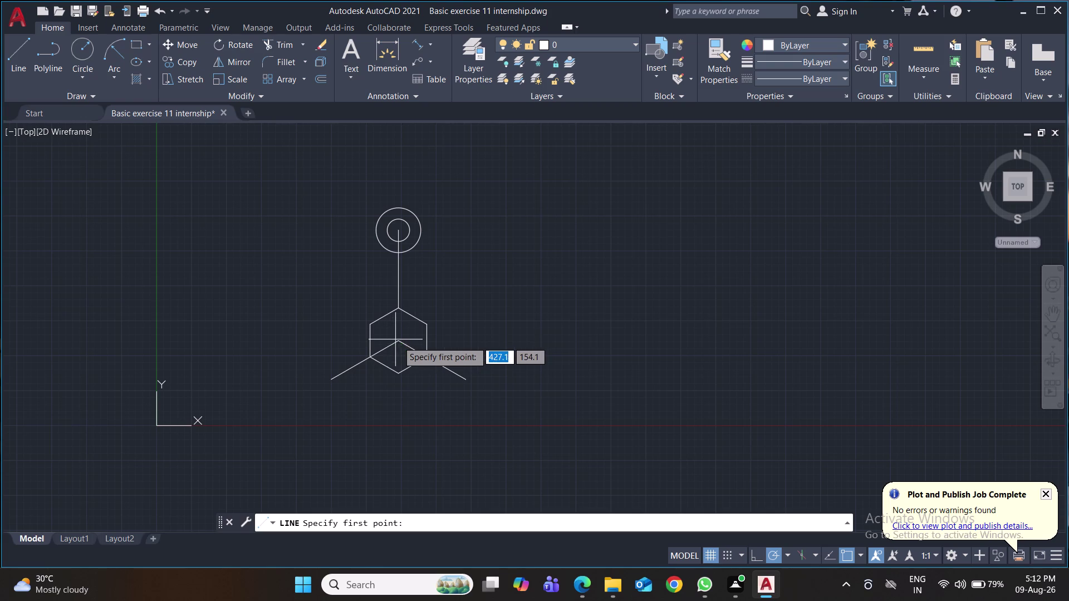
Draw a line from the hexagon's top corner to its centre.
click(398, 342)
click(399, 307)
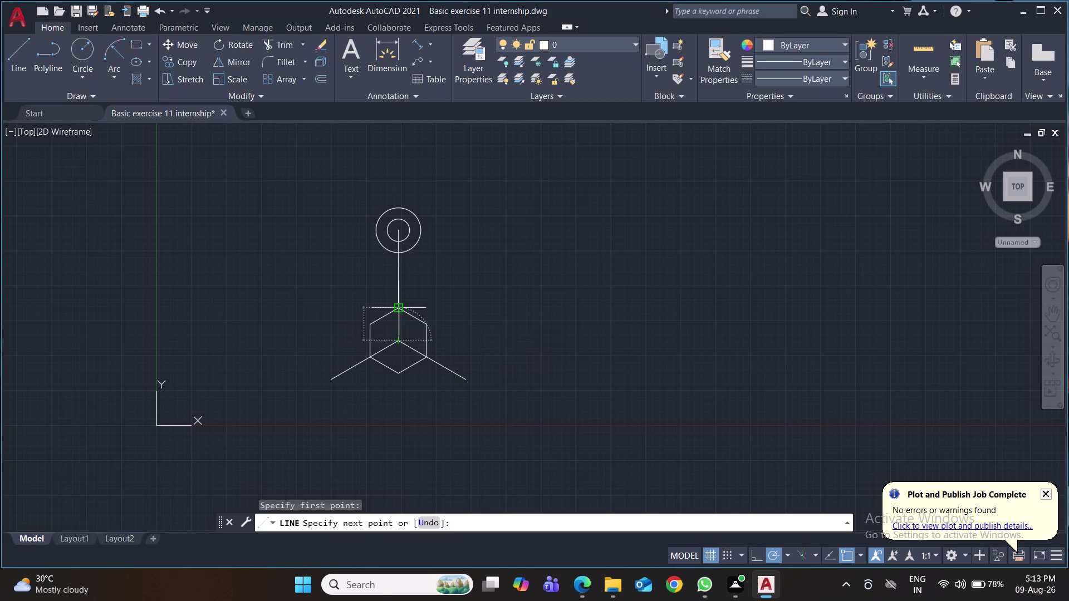
key(Return)
middle_drag(462, 340, 423, 278)
Draw a radius-20 circle at the end of the 330° line and start a concentric circle.
click(78, 49)
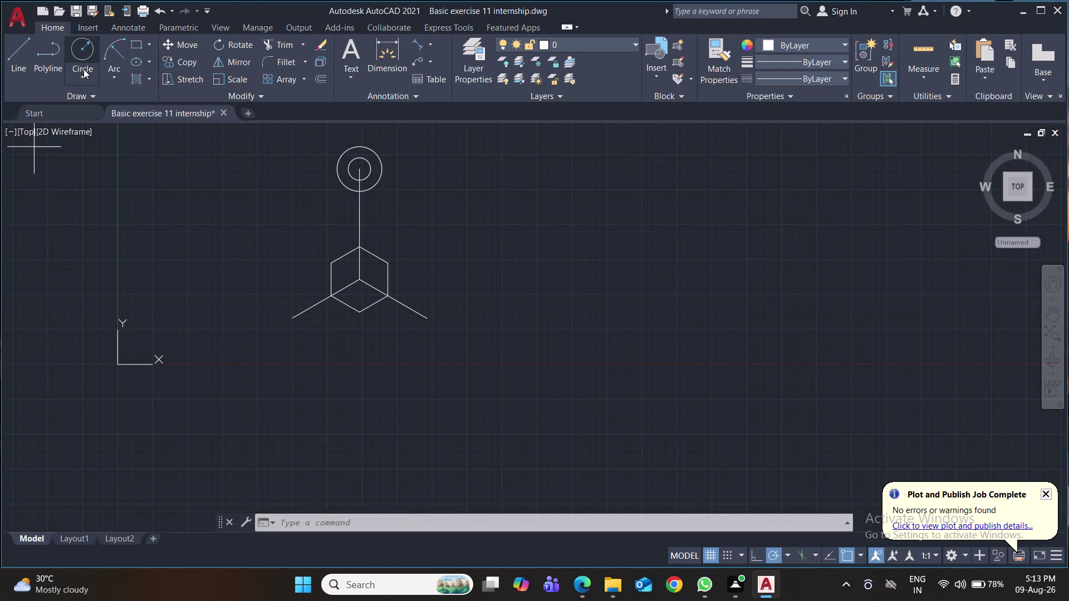
click(424, 320)
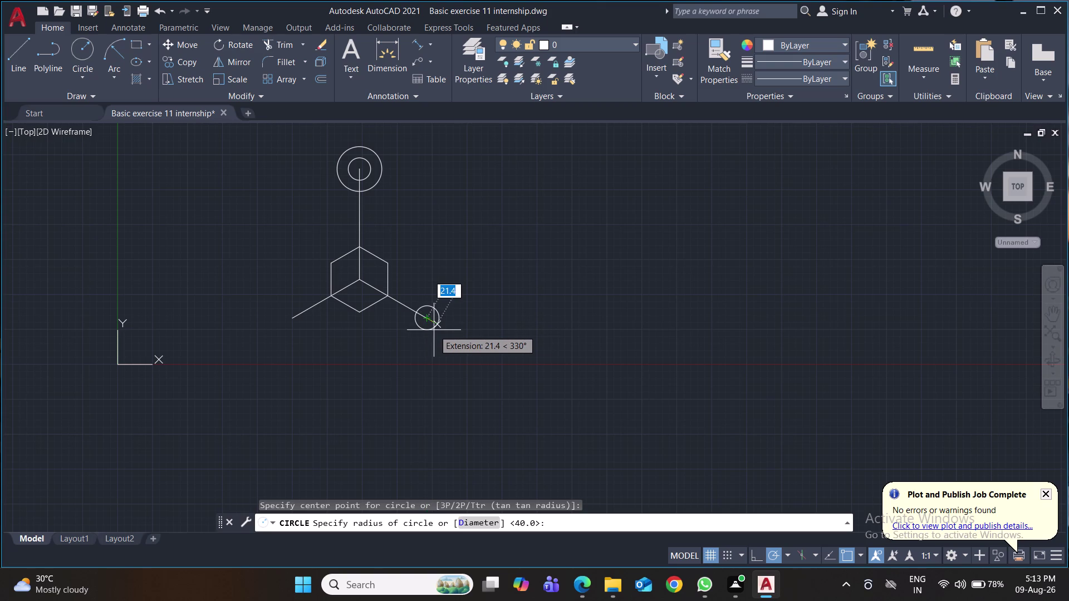
text(20)
key(Return)
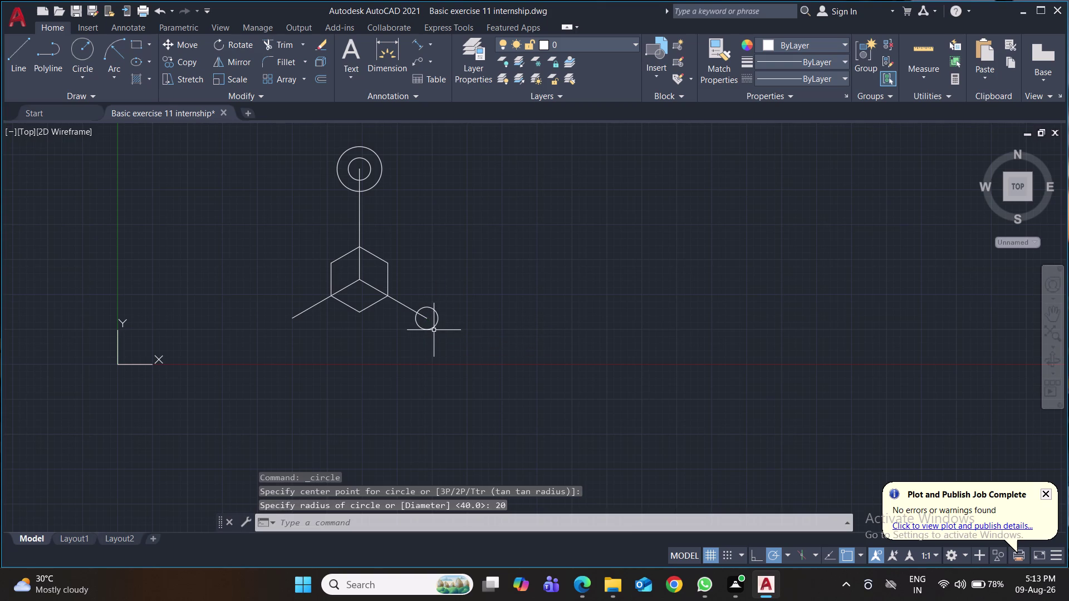
key(space)
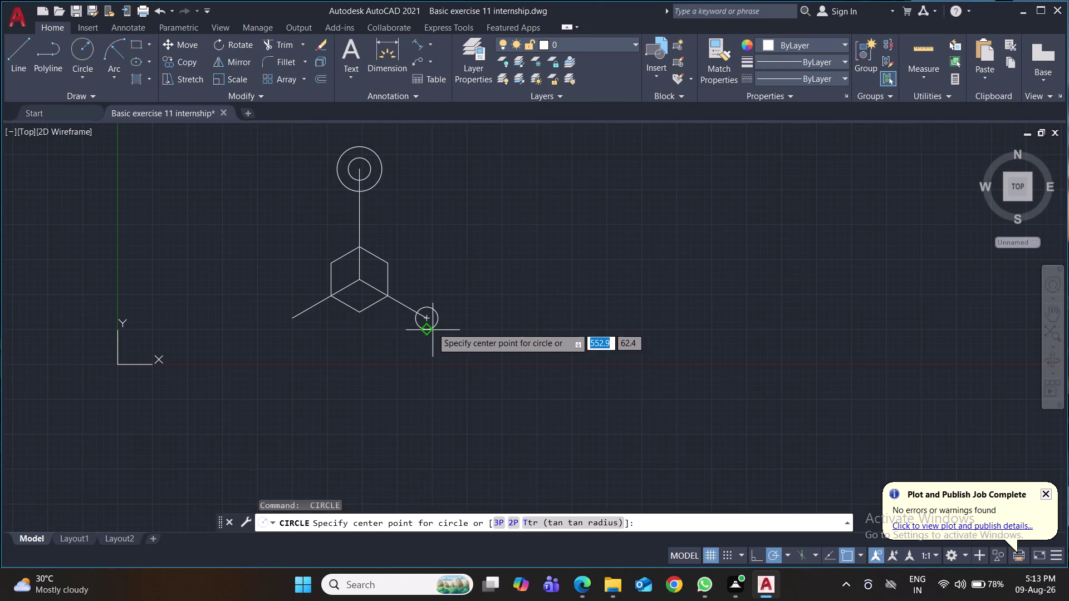
click(429, 321)
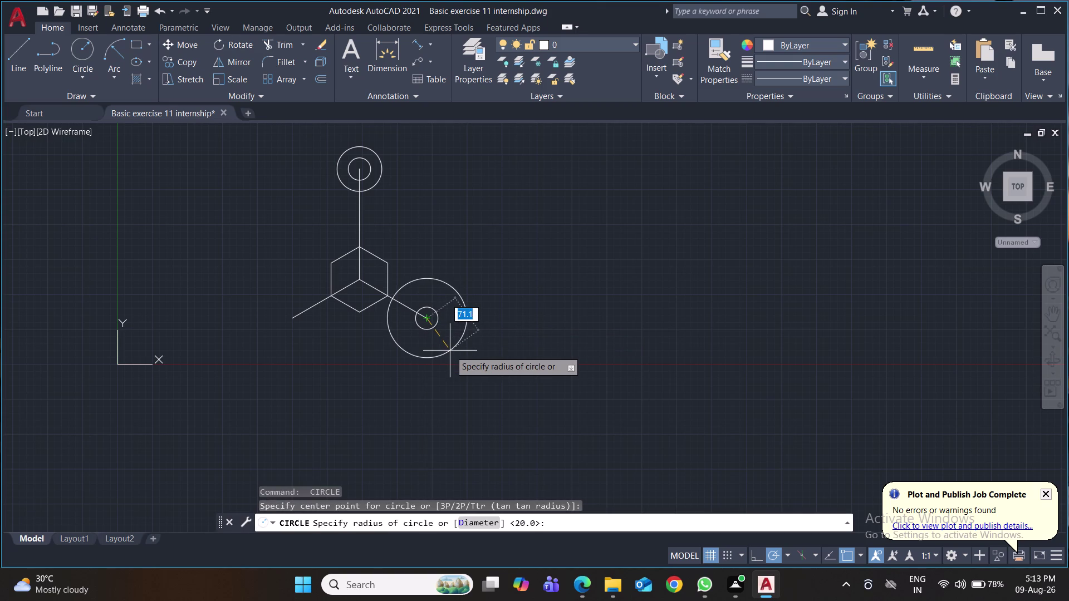